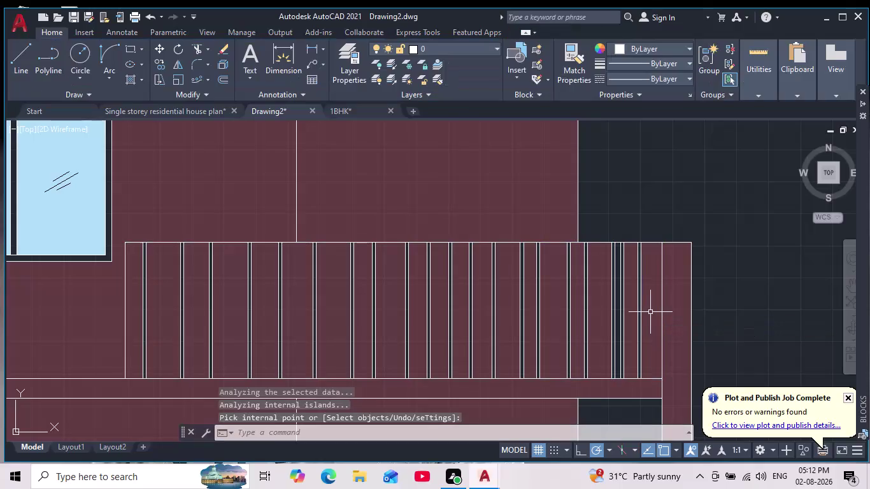
Start a new hatch with its colour set to ByLayer.
scroll(down, 3)
scroll(up, 3)
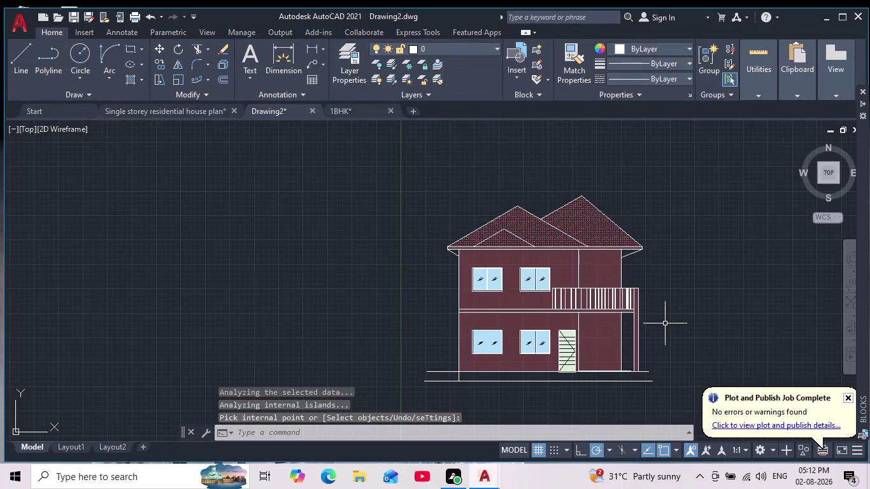
scroll(down, 3)
scroll(up, 3)
scroll(up, 3)
scroll(up, 3)
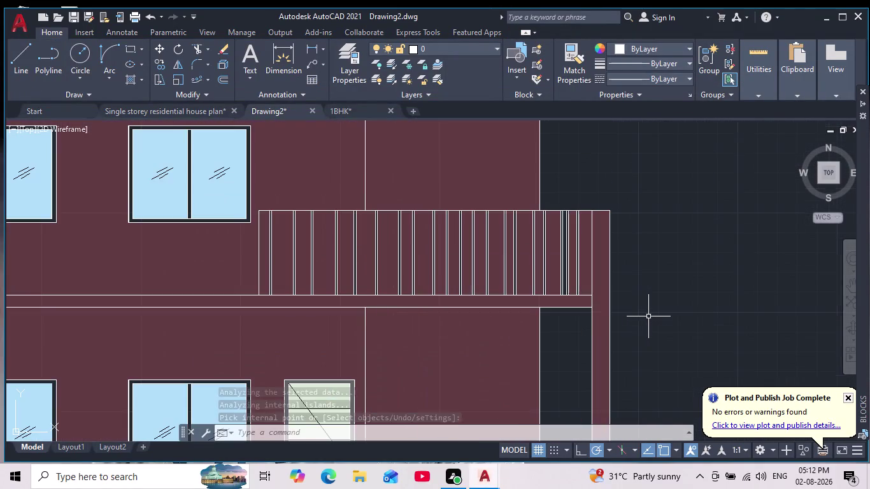
scroll(up, 3)
middle_drag(275, 254, 285, 288)
scroll(up, 3)
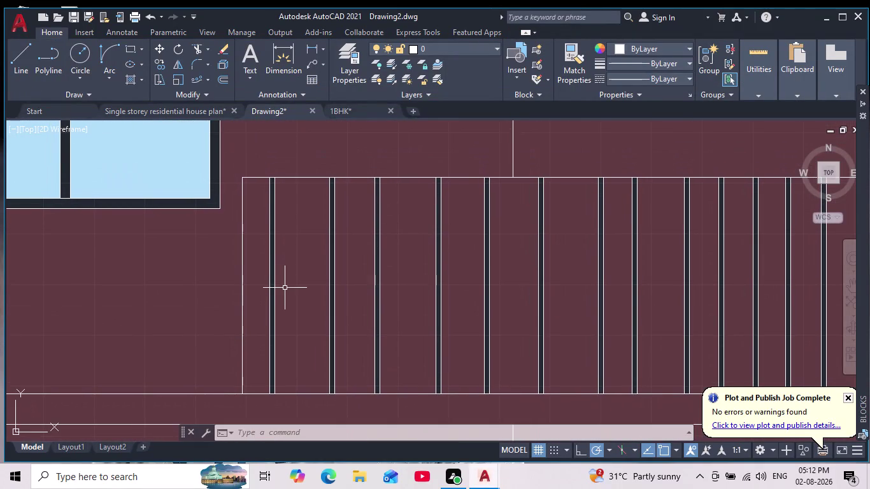
key(h)
key(Return)
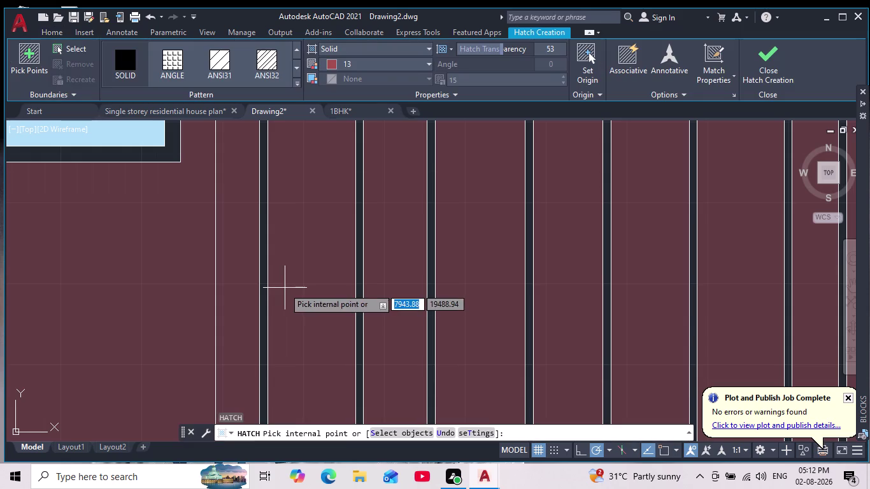
click(329, 62)
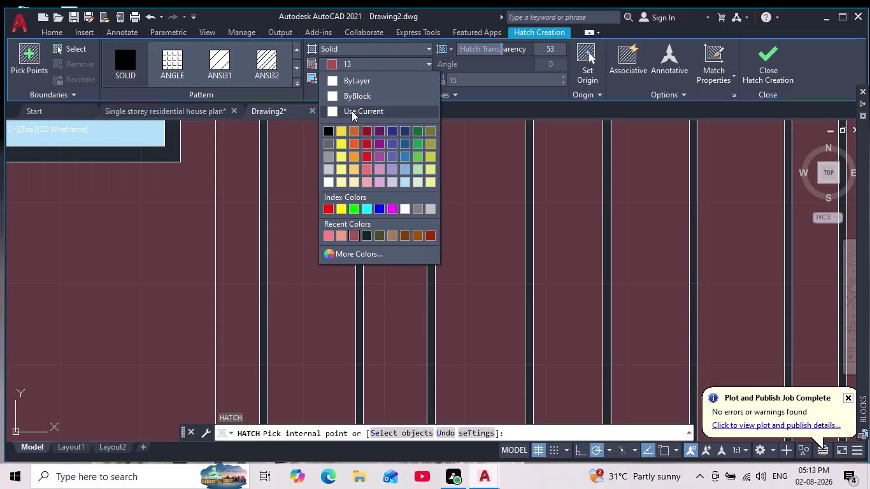
click(338, 82)
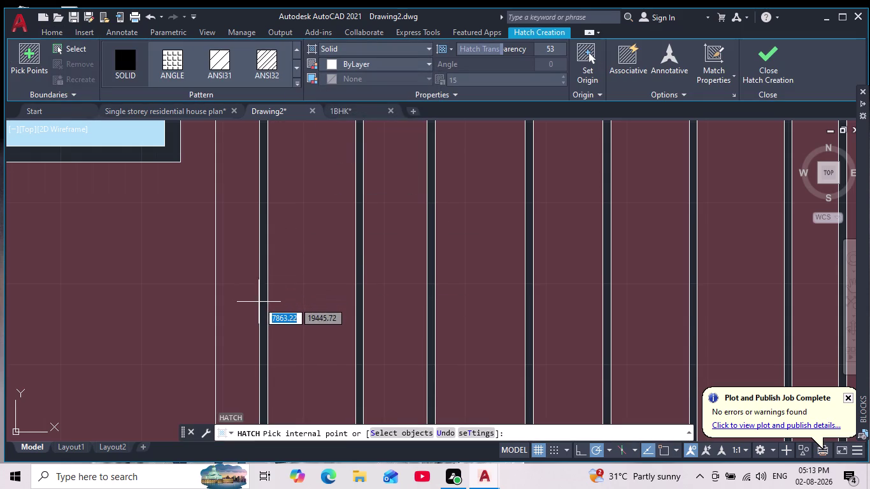
Pick the gaps along the left part of the balcony railing, undoing two wrong picks.
scroll(down, 3)
click(262, 303)
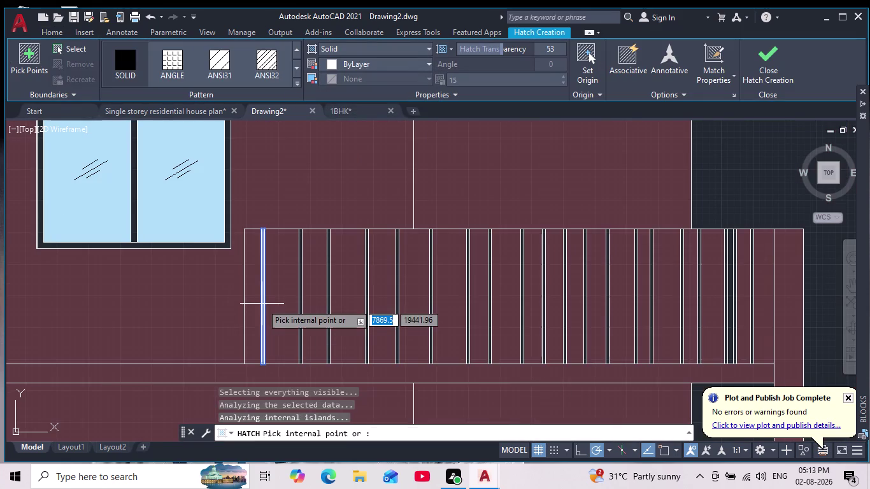
click(300, 307)
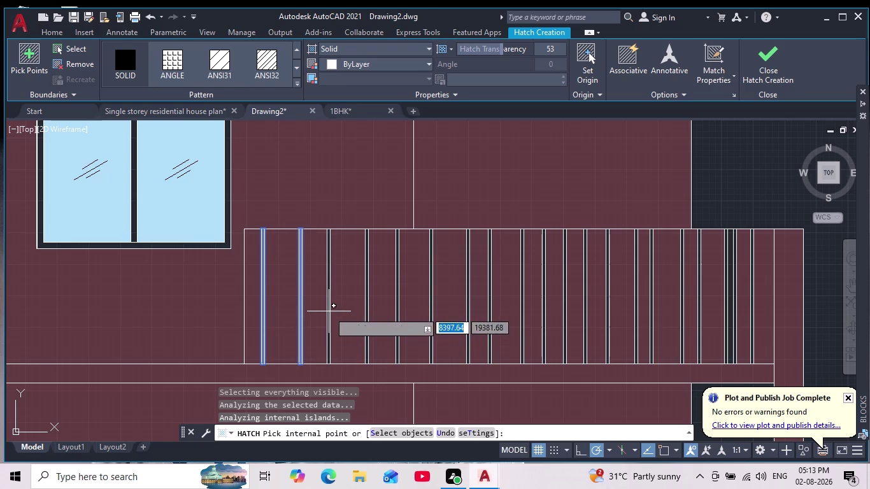
click(328, 311)
click(369, 309)
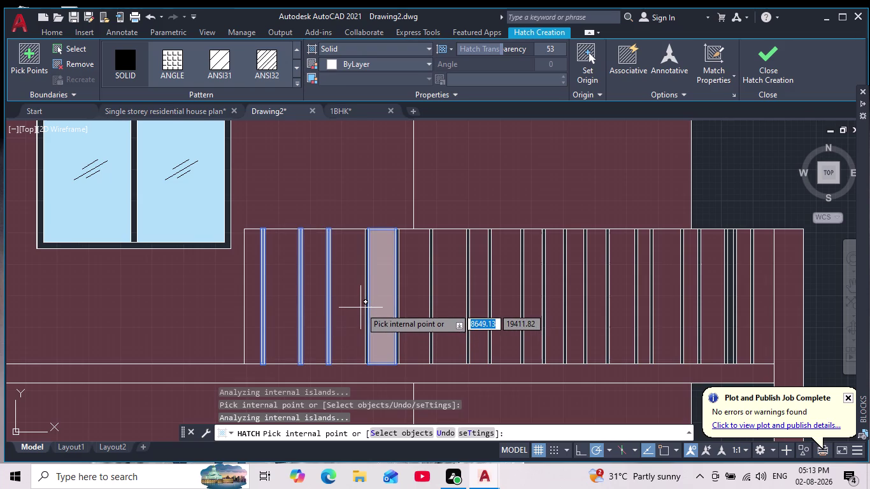
key(ctrl+z)
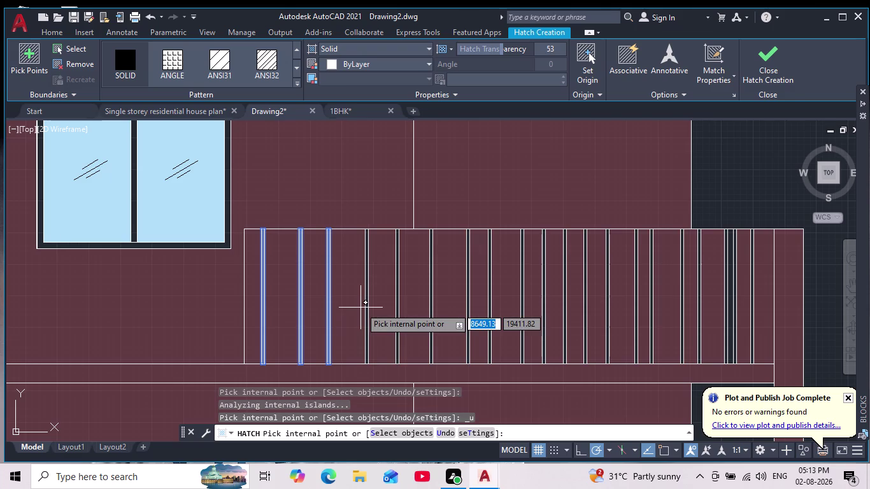
scroll(up, 3)
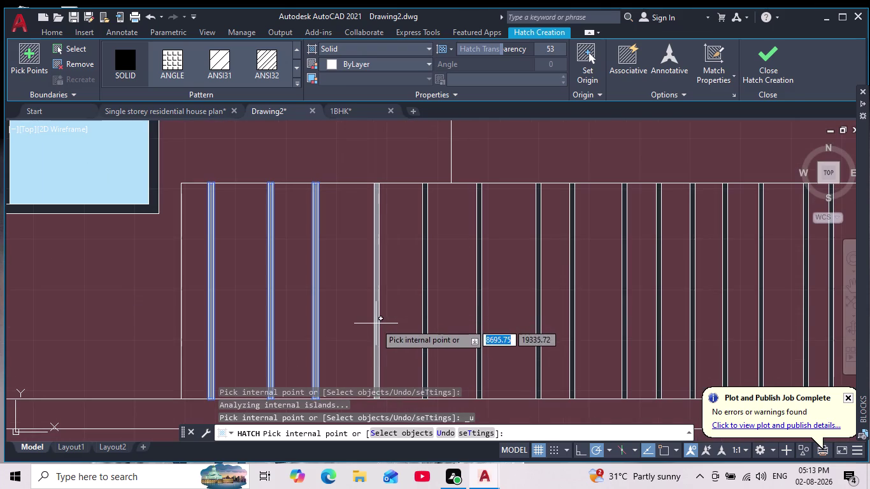
click(376, 323)
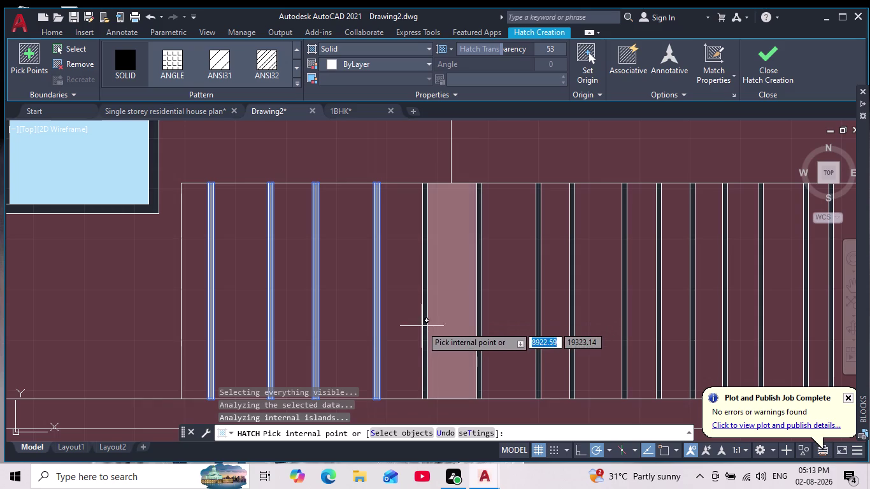
click(419, 326)
key(ctrl+z)
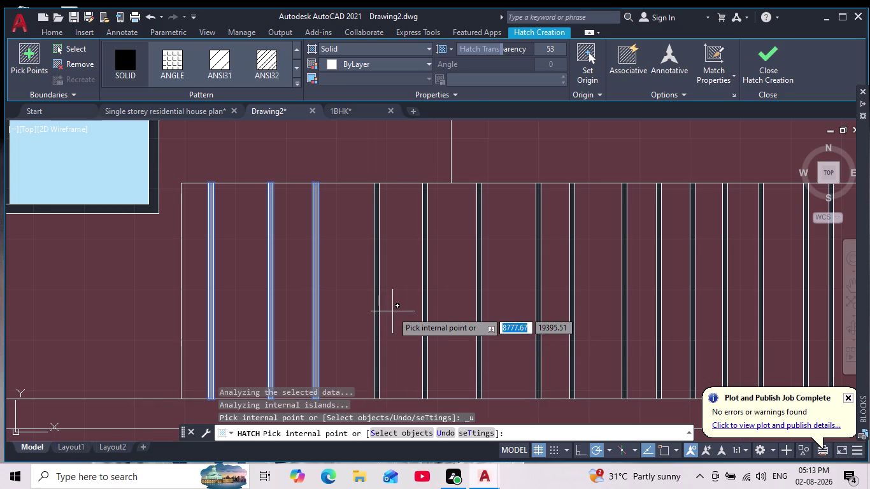
click(376, 311)
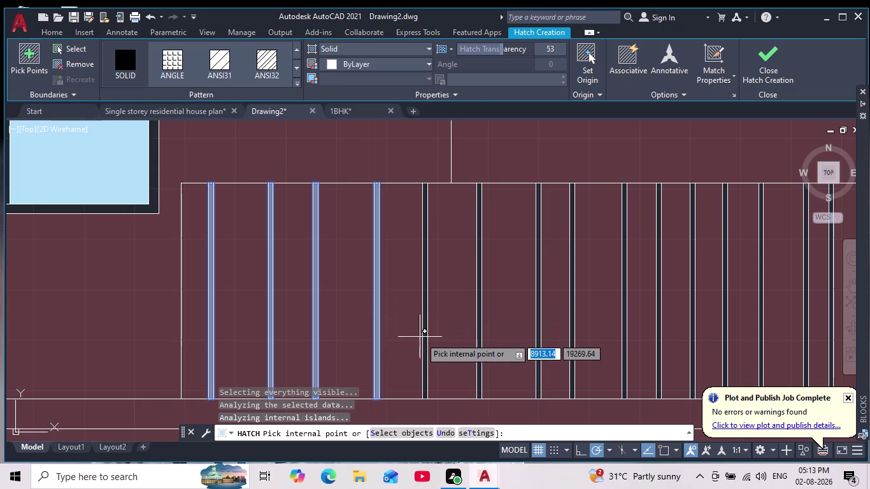
click(423, 337)
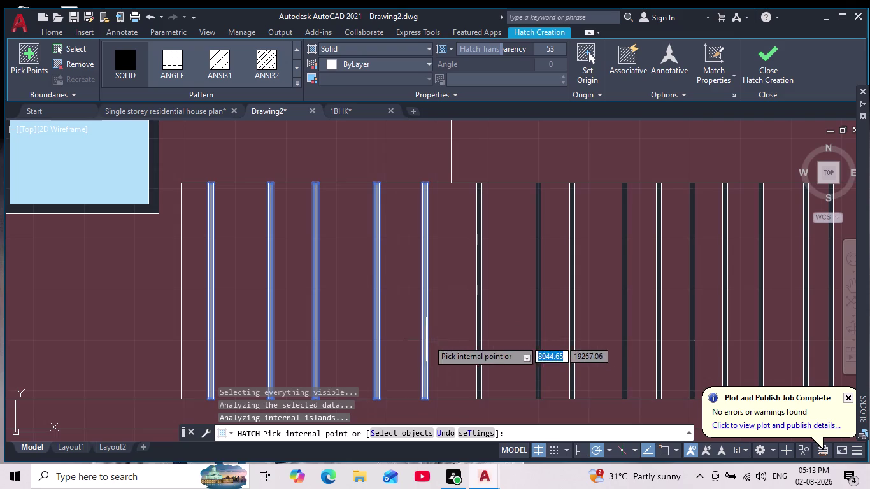
click(477, 320)
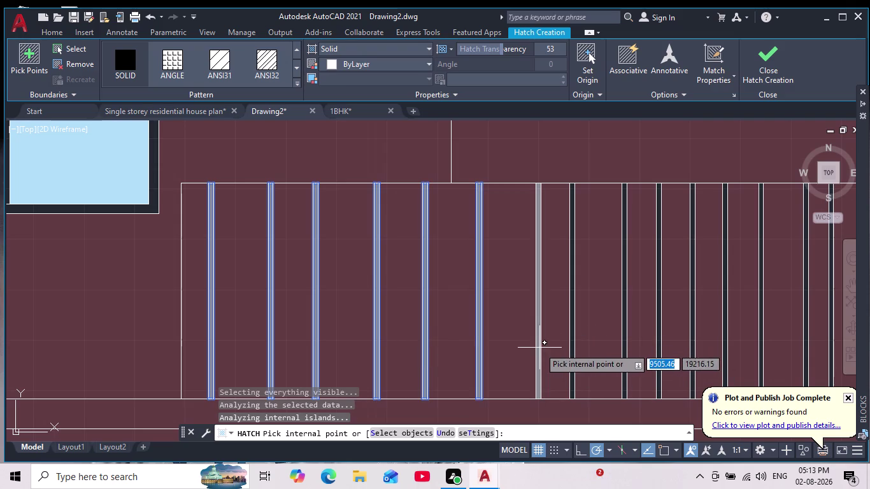
click(539, 347)
Pick four more gaps along the middle of the railing.
middle_drag(551, 353, 493, 289)
scroll(down, 3)
scroll(up, 3)
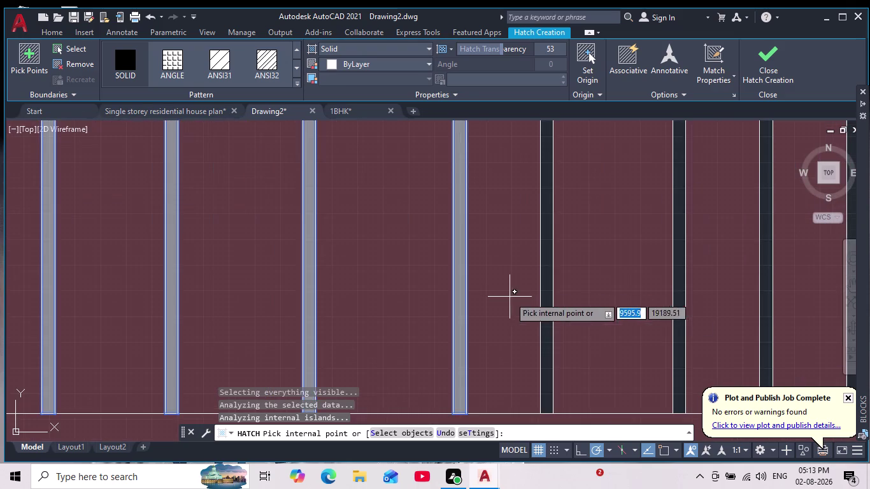
scroll(down, 3)
scroll(up, 3)
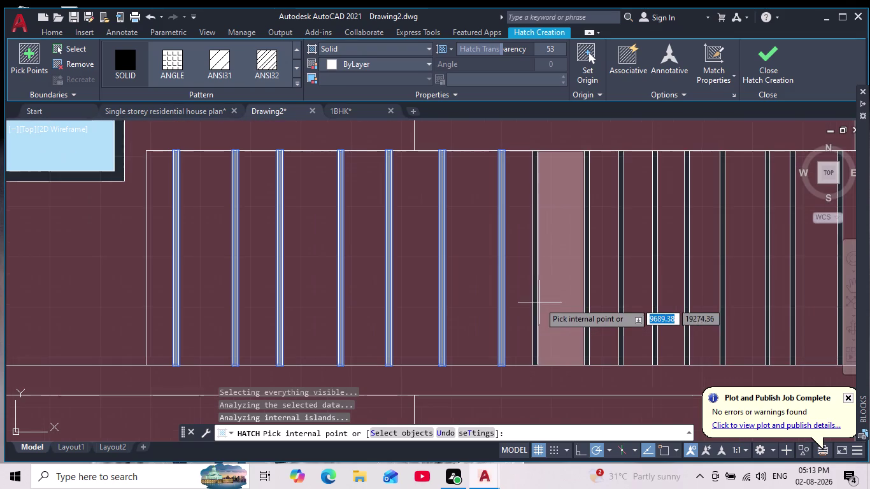
click(533, 294)
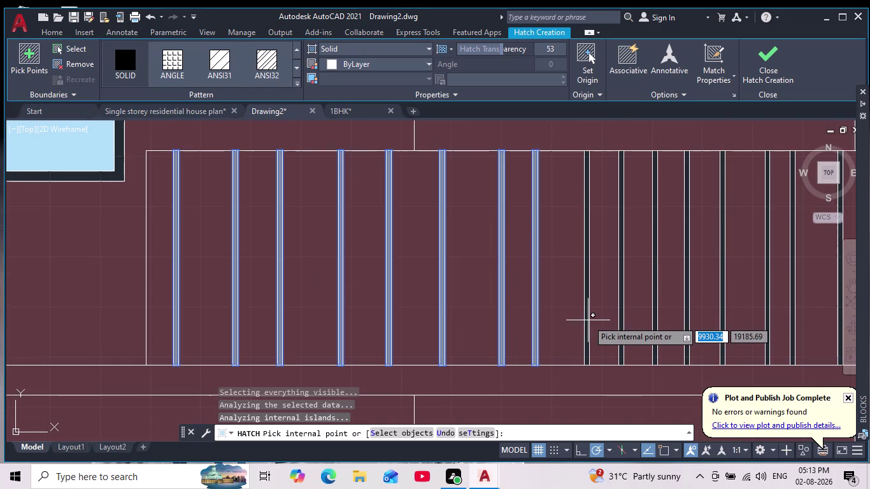
click(586, 315)
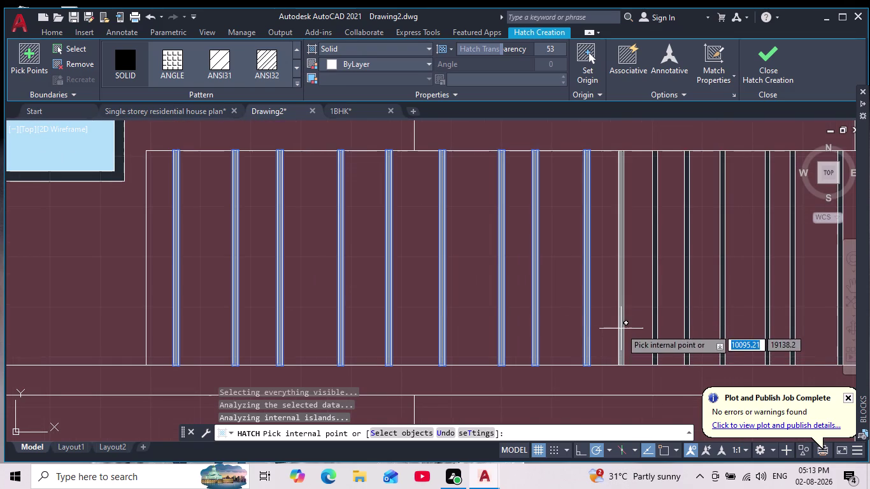
click(622, 323)
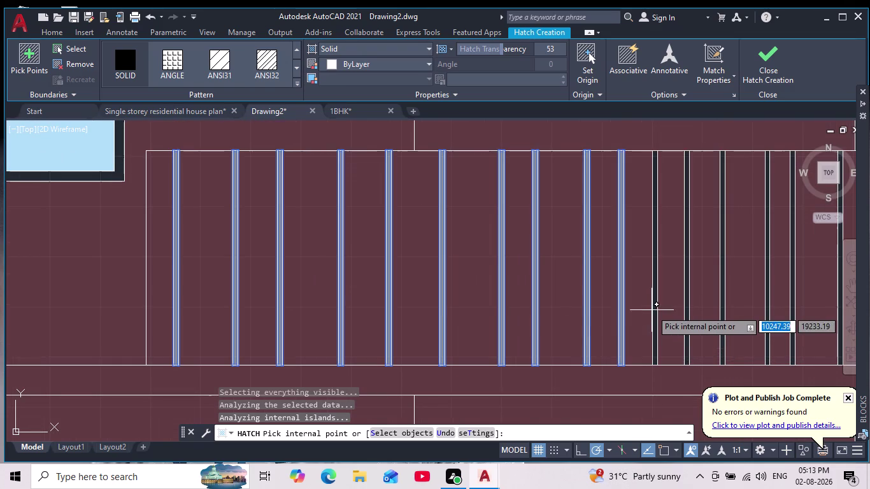
click(653, 312)
Pick the remaining gaps toward the railing's right end, hitting a line and causing a pick-point error.
middle_drag(653, 313, 625, 324)
scroll(down, 3)
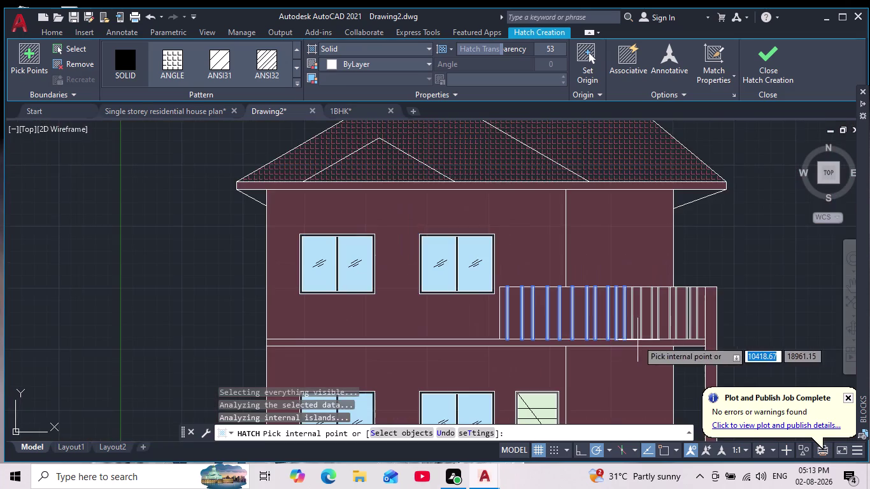
scroll(up, 3)
scroll(down, 3)
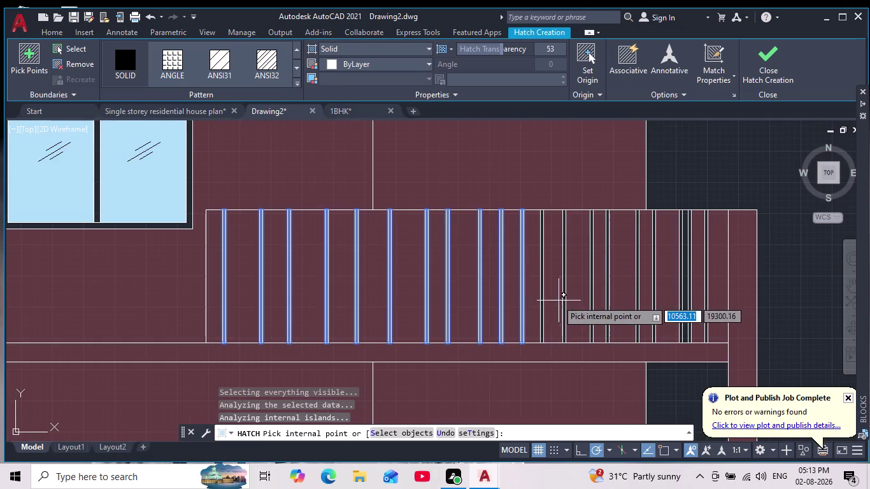
click(542, 302)
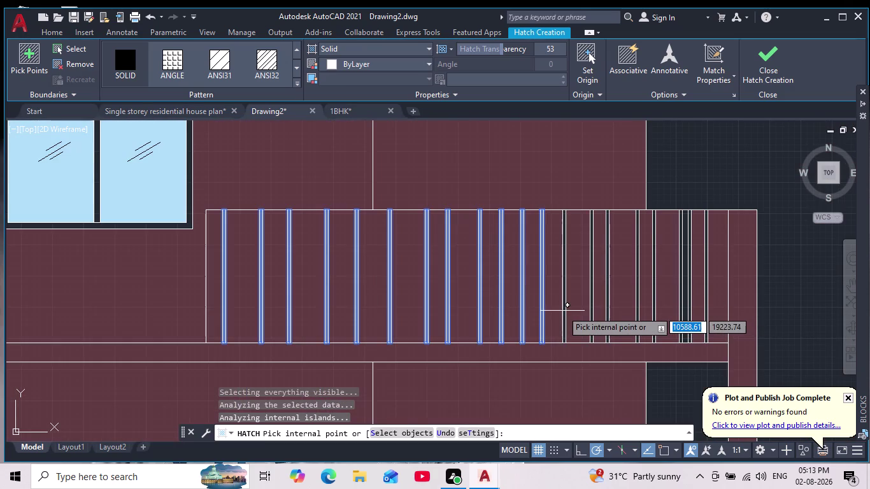
scroll(up, 3)
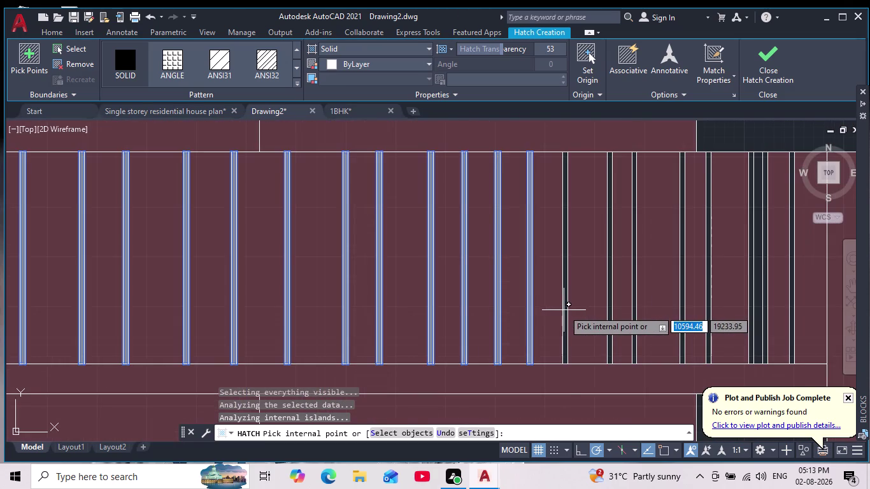
click(563, 310)
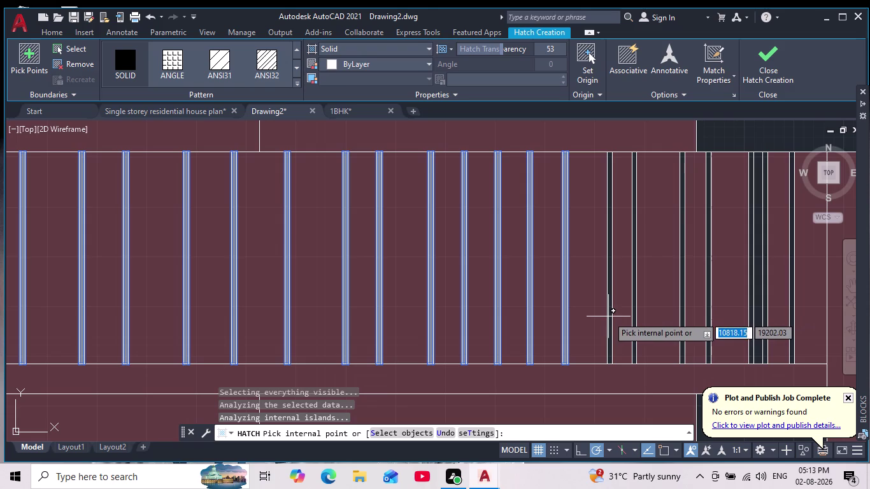
click(608, 316)
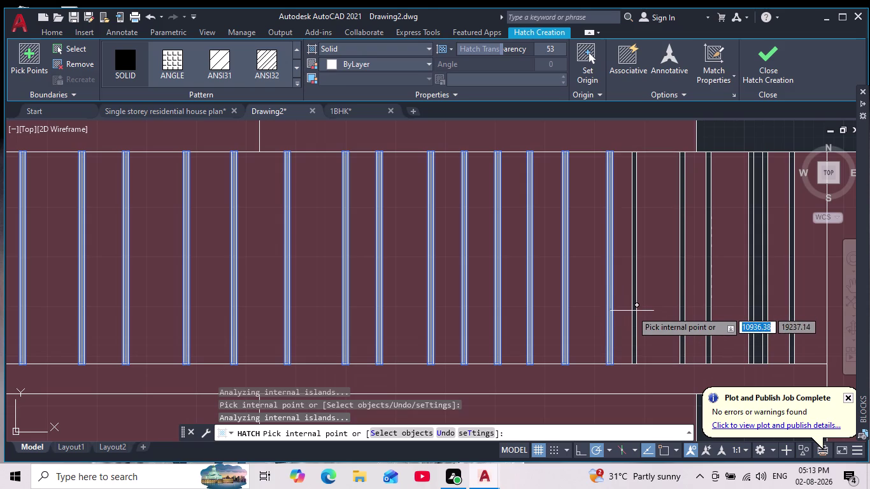
click(633, 316)
middle_drag(711, 321, 708, 319)
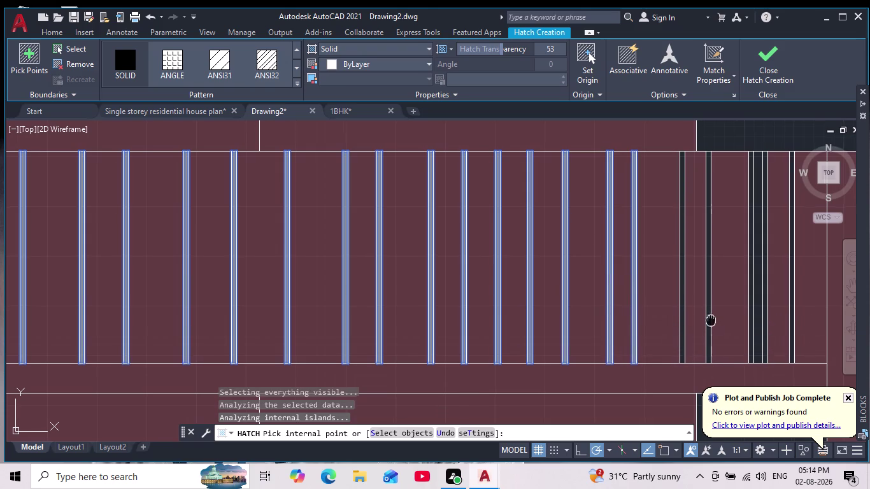
middle_drag(708, 320, 615, 329)
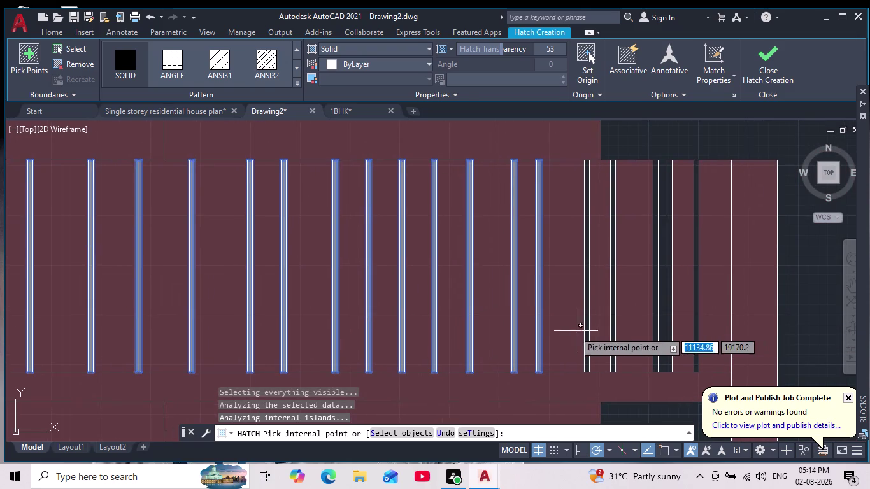
click(583, 319)
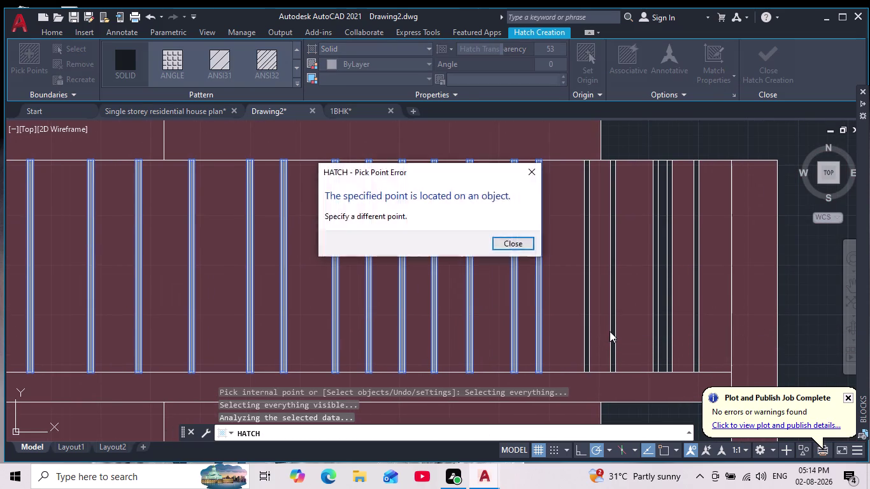
click(529, 172)
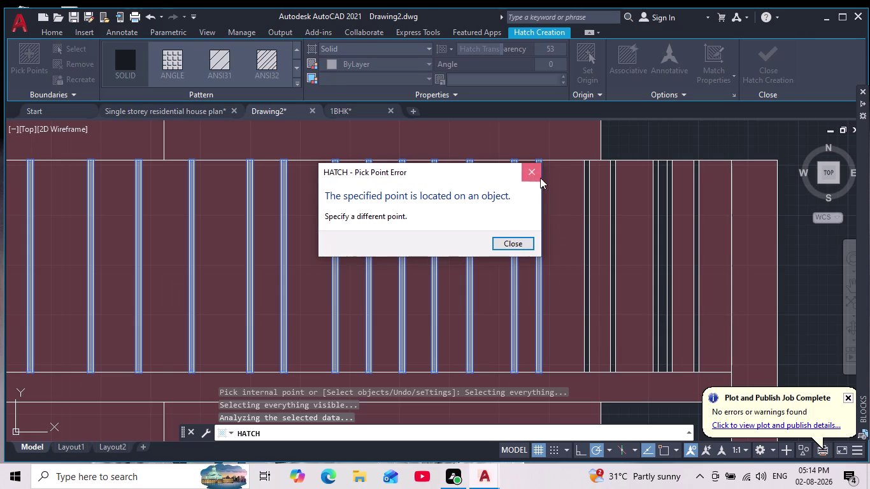
click(585, 321)
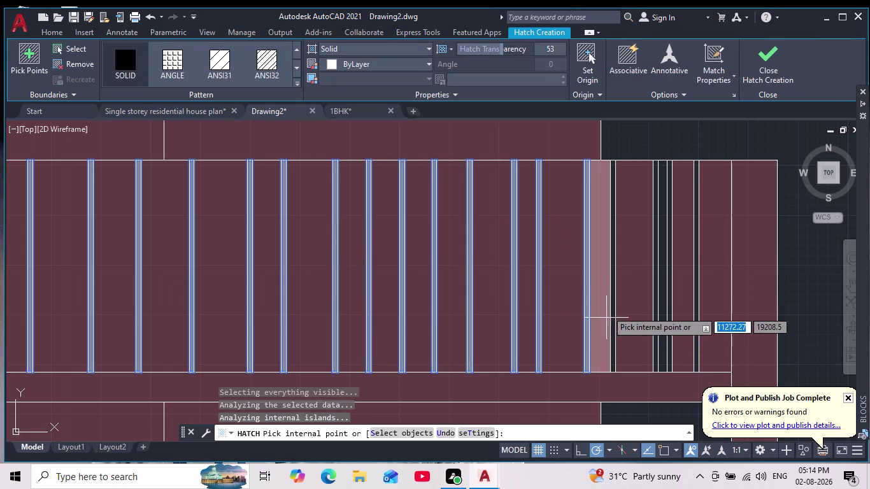
click(615, 264)
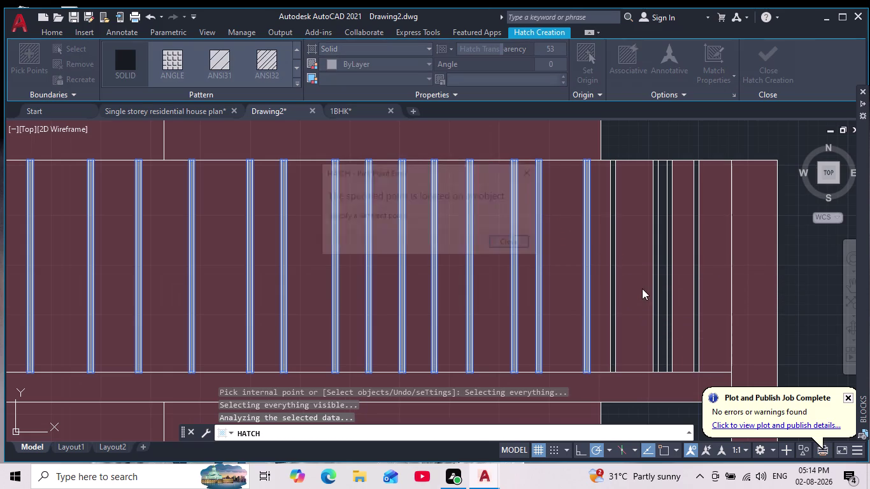
click(537, 175)
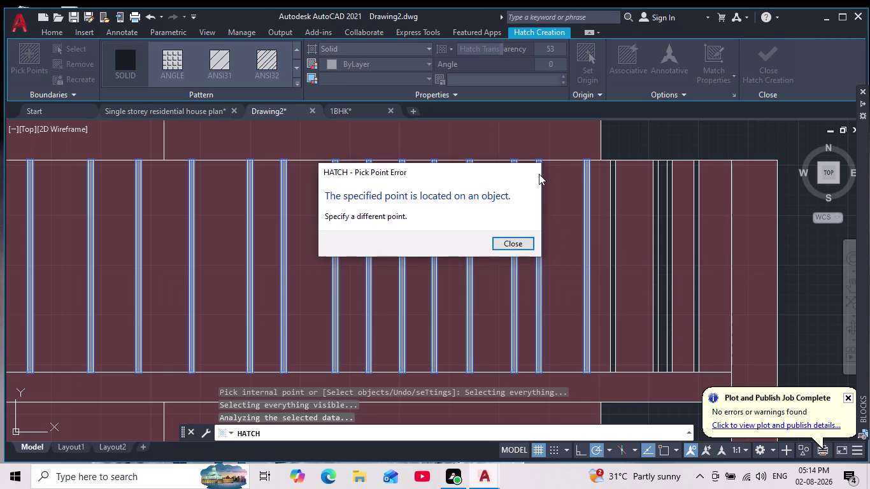
key(Return)
scroll(down, 3)
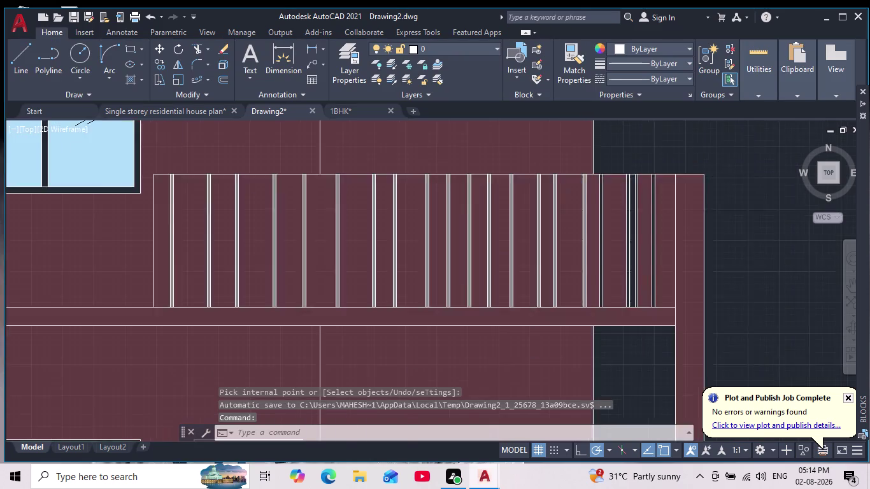
scroll(down, 3)
middle_drag(672, 233, 645, 315)
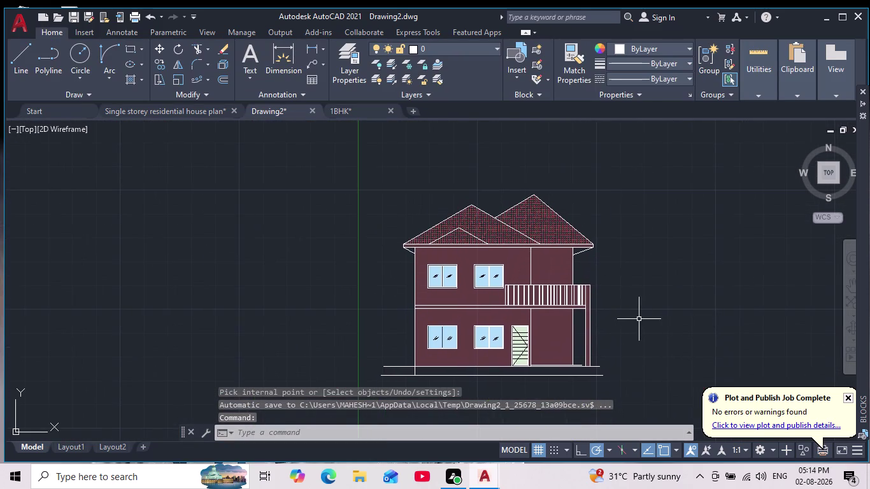
scroll(up, 3)
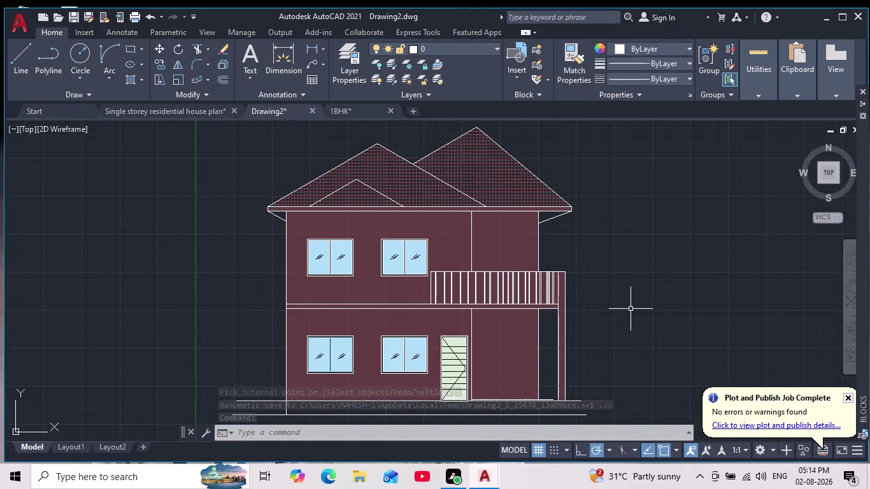
key(h)
Pick the narrow strips beside the railing, dismiss the pick-point error, and apply the fill.
key(Return)
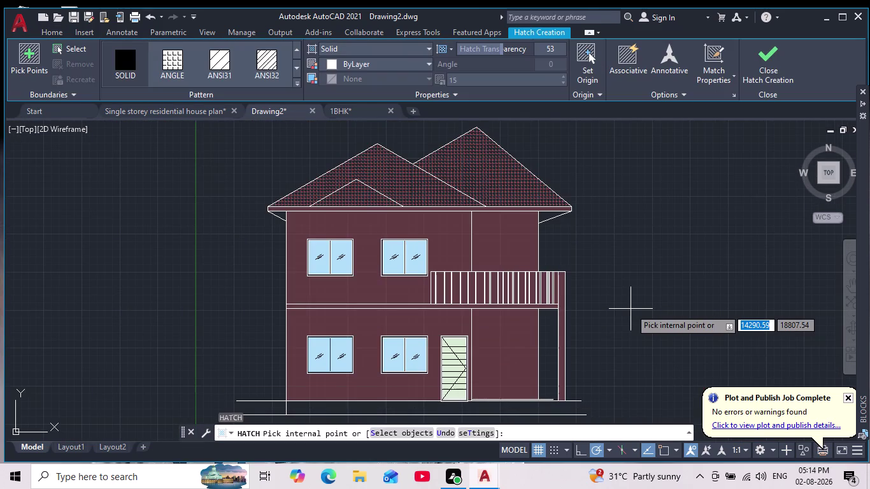
scroll(up, 3)
middle_drag(470, 275, 581, 265)
scroll(up, 3)
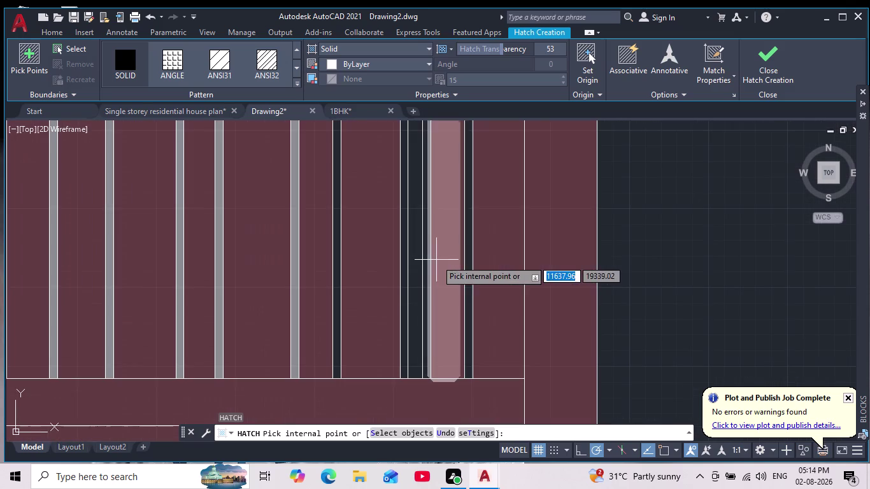
scroll(down, 3)
click(343, 270)
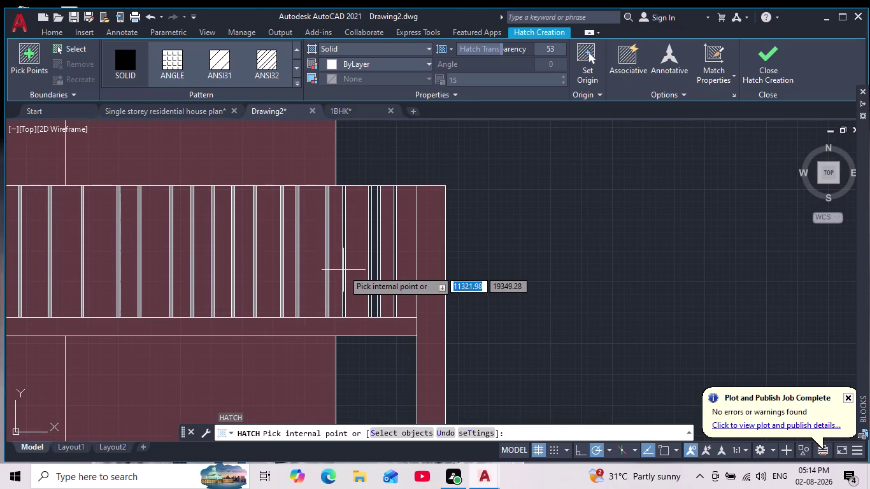
click(369, 262)
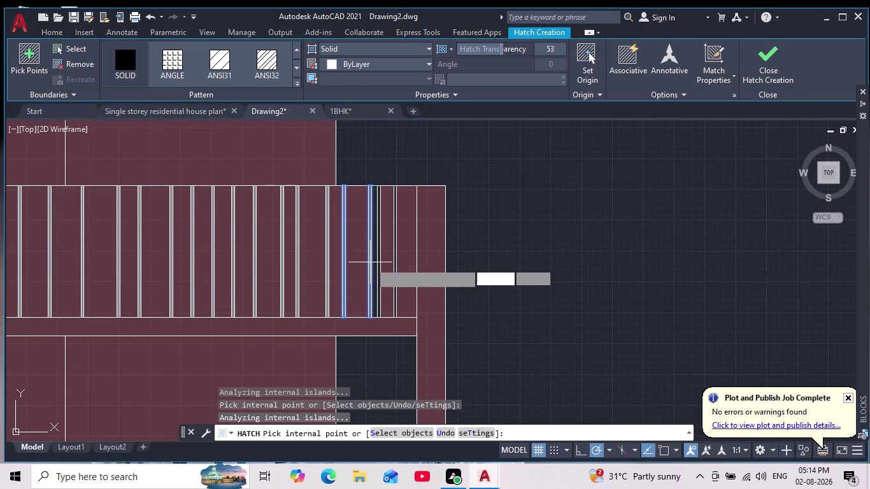
scroll(up, 3)
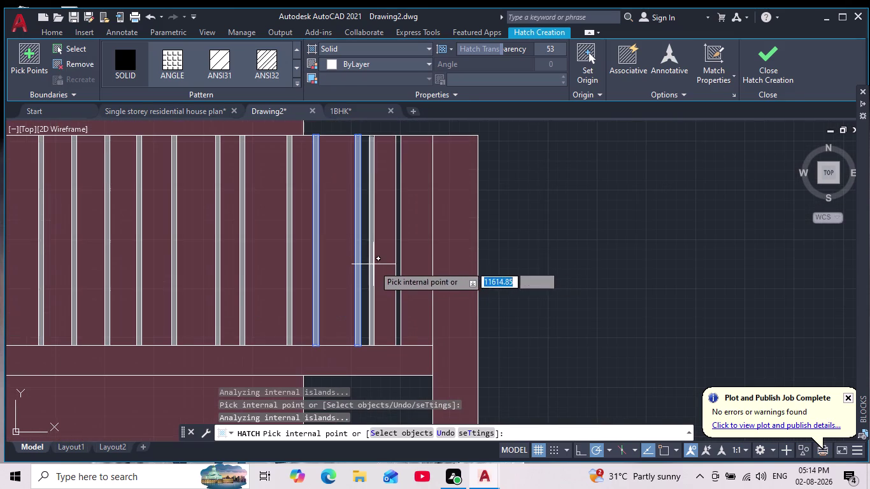
click(374, 265)
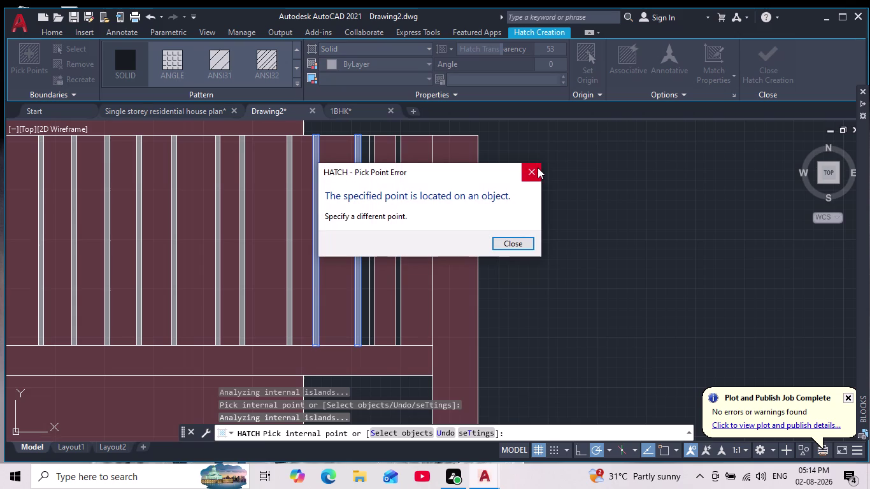
click(536, 167)
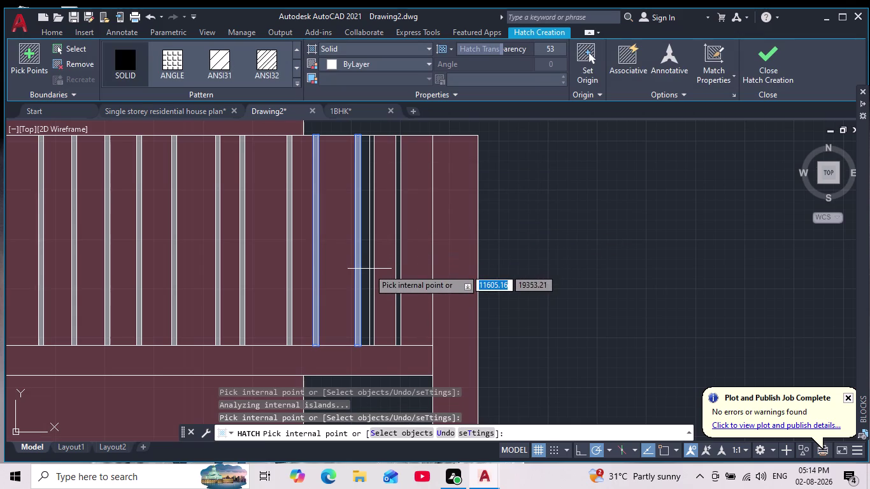
click(371, 280)
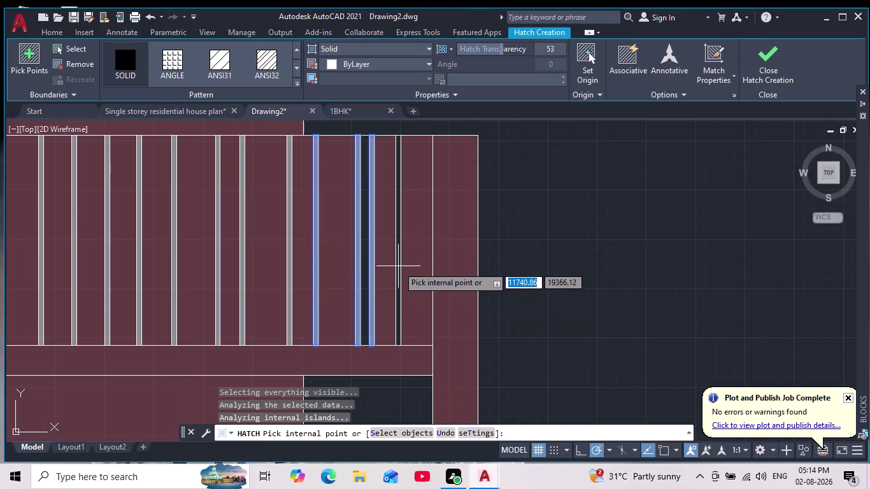
click(398, 266)
key(Return)
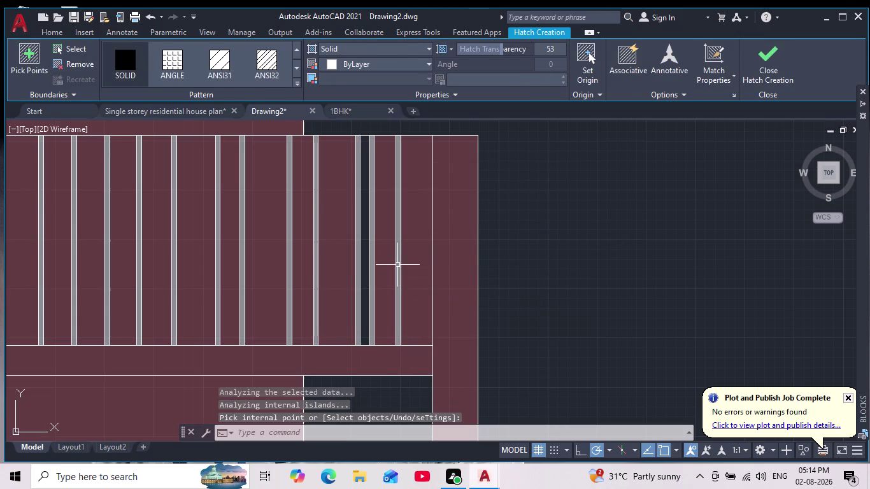
Hatch another strip with maroon colour 13 from Recent Colors, then view the whole elevation.
key(h)
key(Return)
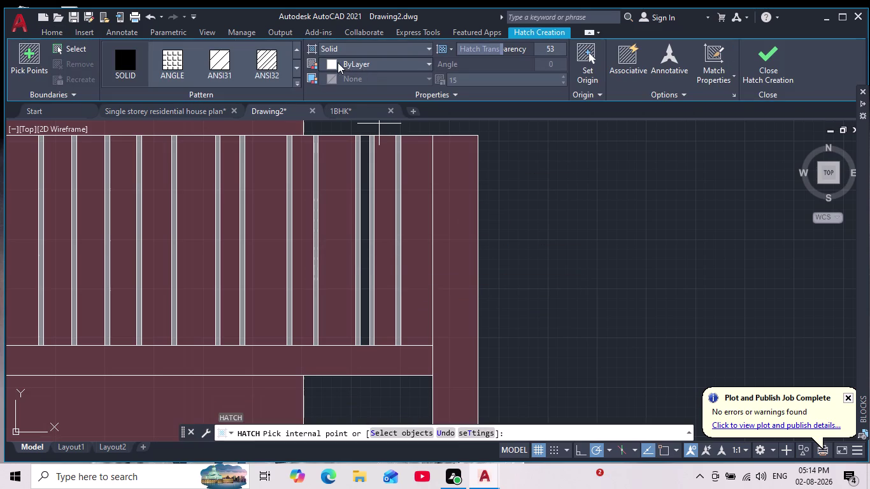
click(331, 63)
click(354, 234)
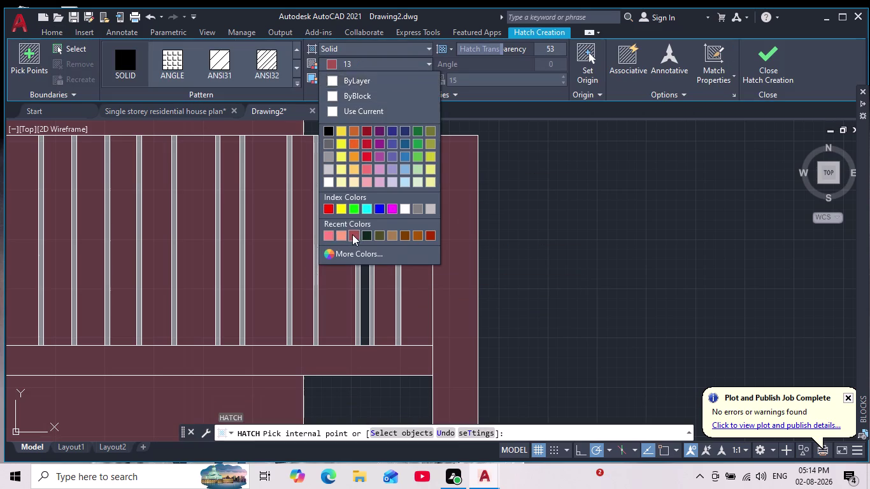
click(360, 304)
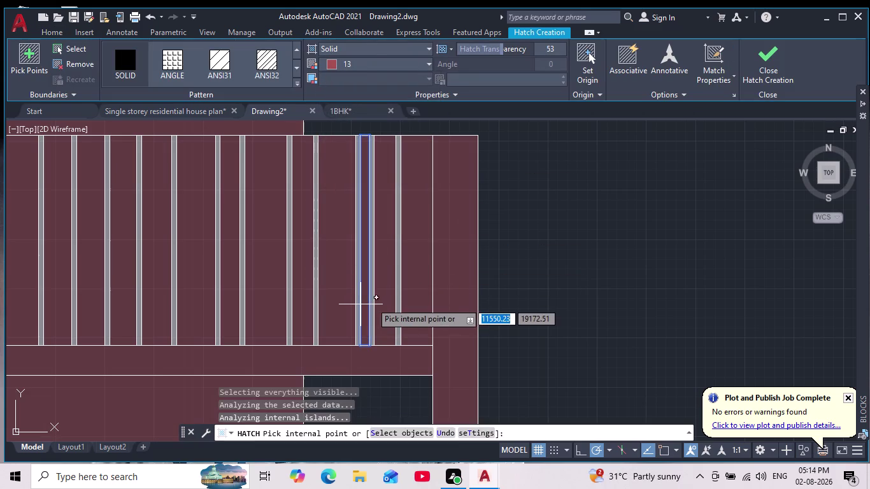
key(Return)
scroll(down, 3)
middle_drag(422, 307, 448, 287)
scroll(down, 3)
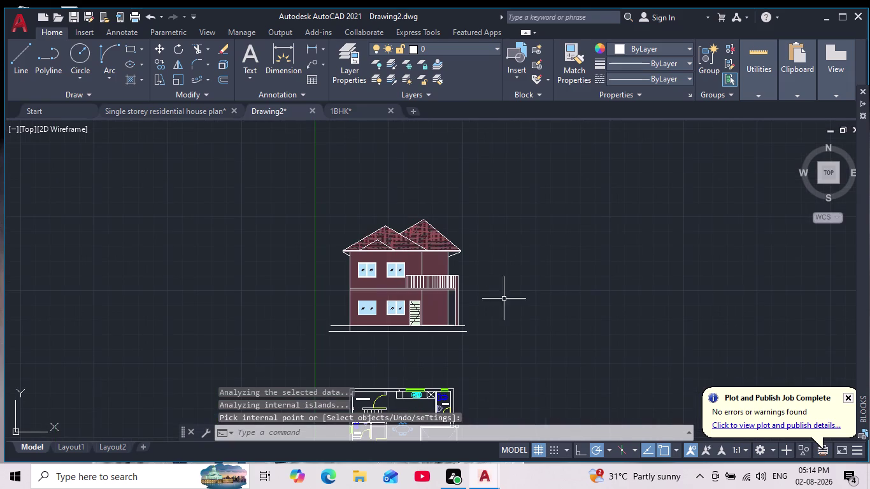
scroll(up, 3)
scroll(down, 3)
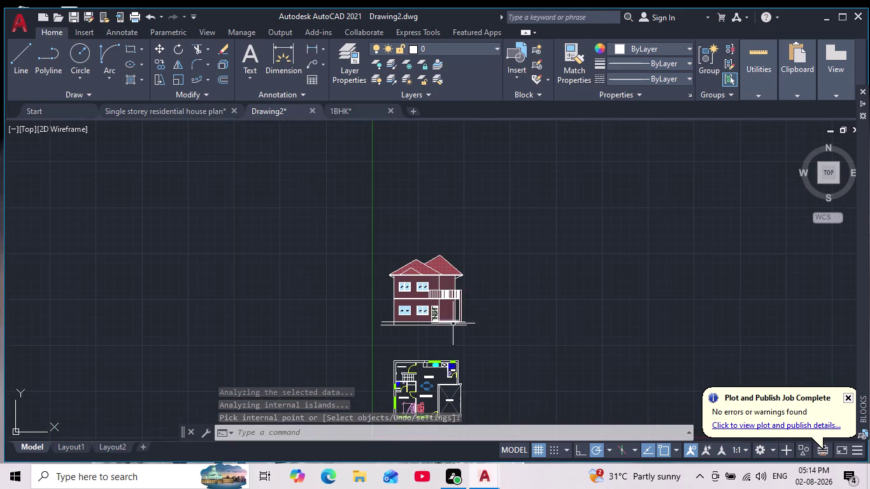
scroll(up, 3)
middle_drag(409, 316, 415, 343)
scroll(down, 3)
scroll(up, 3)
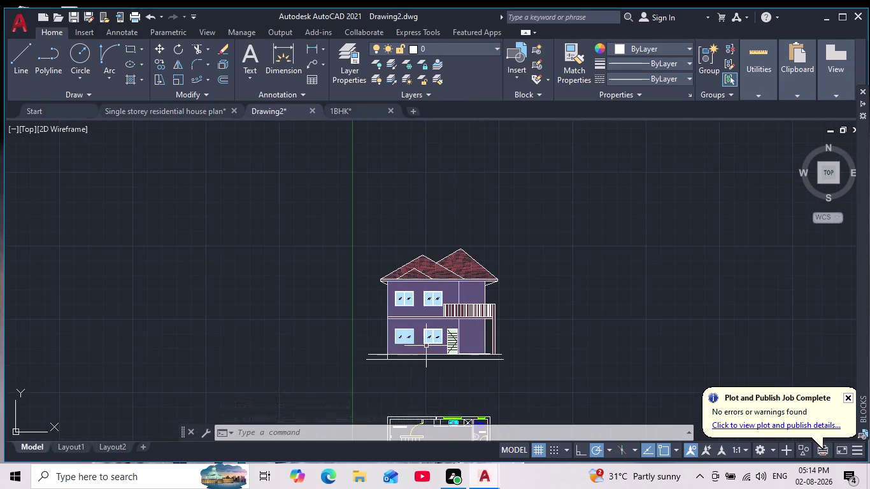
scroll(up, 3)
scroll(up, 3)
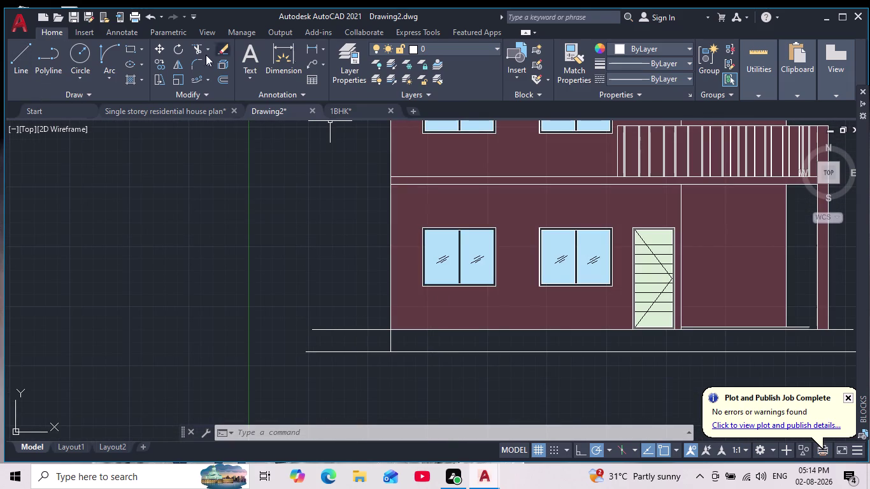
Fence-trim the ground line ends sticking out left of the house wall.
click(194, 45)
drag(348, 307, 357, 323)
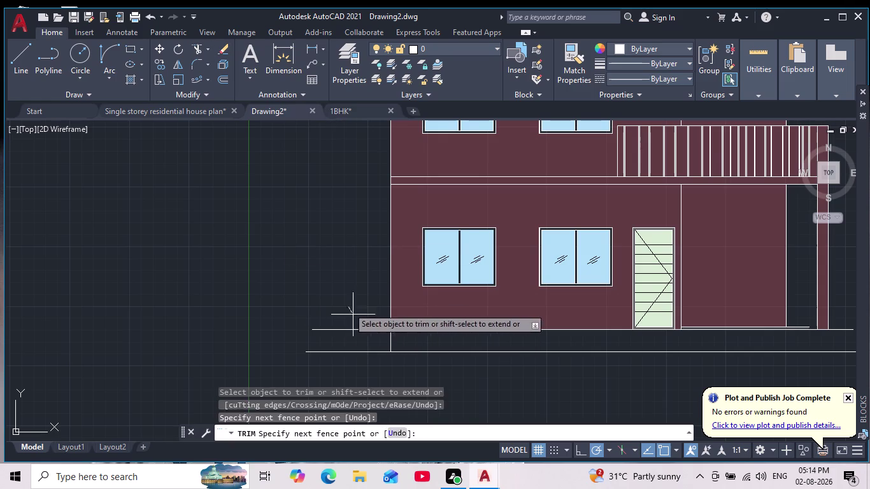
drag(356, 324, 367, 372)
scroll(down, 3)
scroll(down, 3)
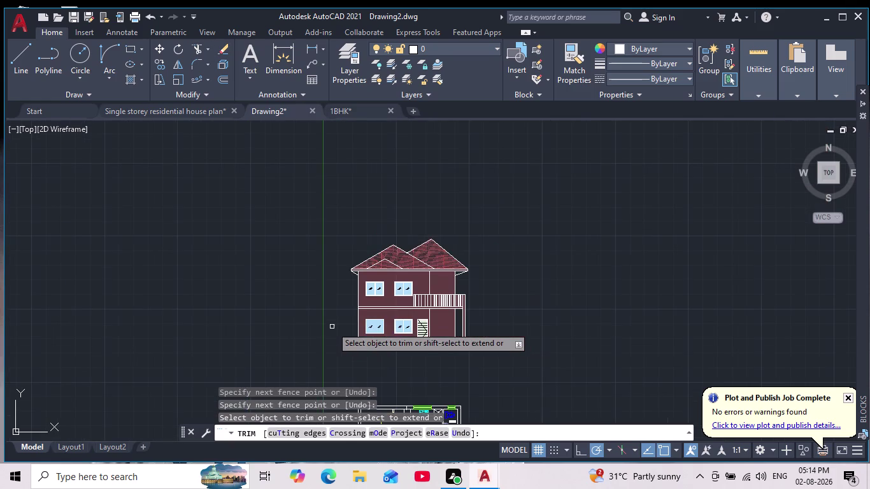
scroll(up, 3)
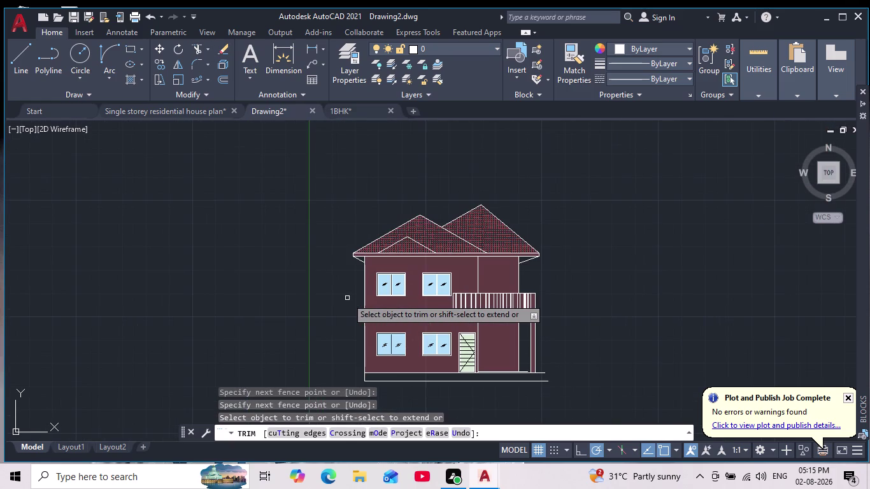
key(Escape)
key(Escape)
key(Escape)
scroll(down, 3)
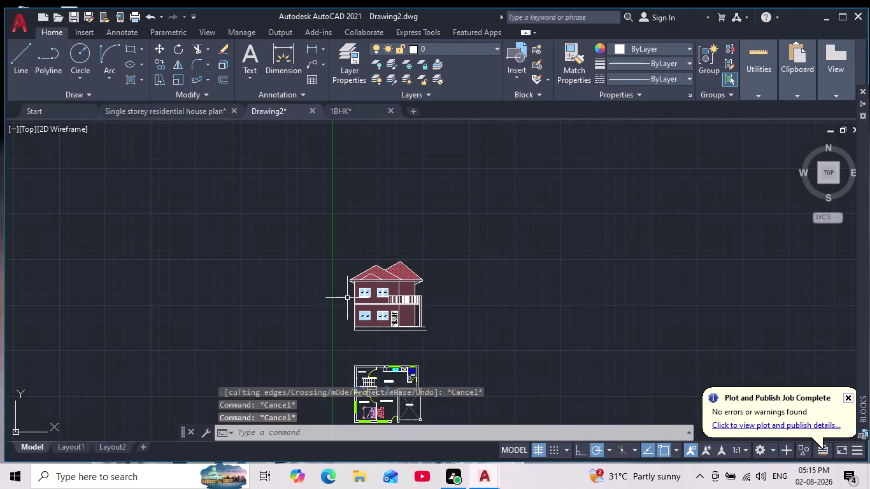
scroll(up, 3)
scroll(up, 3)
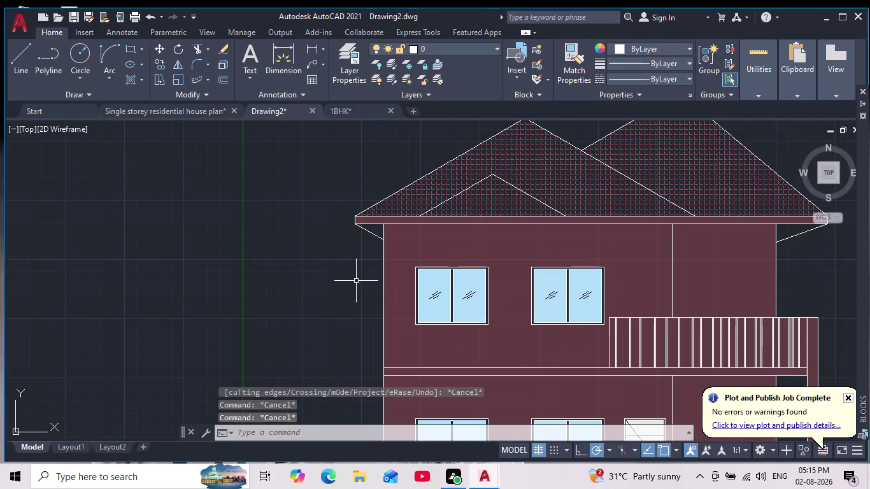
scroll(down, 3)
middle_drag(350, 299, 356, 249)
scroll(down, 3)
middle_drag(402, 346, 418, 291)
scroll(up, 3)
middle_drag(427, 304, 429, 361)
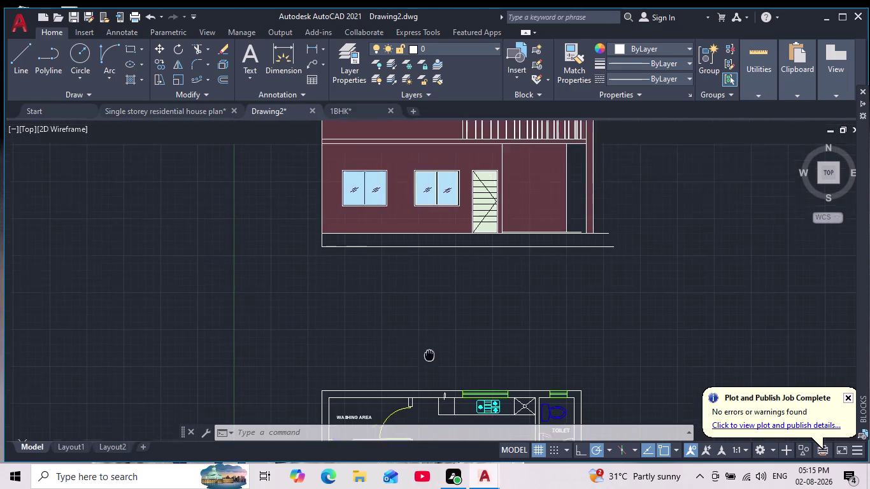
scroll(down, 3)
middle_drag(429, 361, 429, 376)
scroll(up, 3)
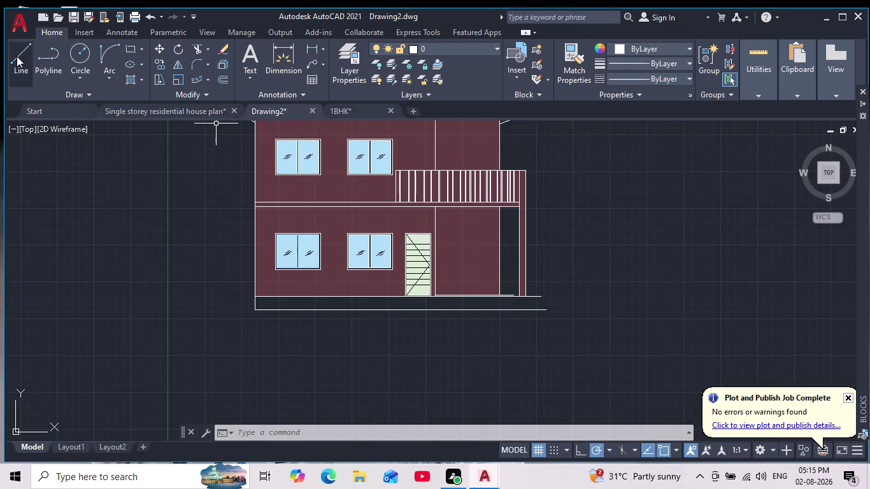
Draw a vertical line from the lower right wall corner down to the plinth's bottom edge.
click(16, 56)
scroll(up, 3)
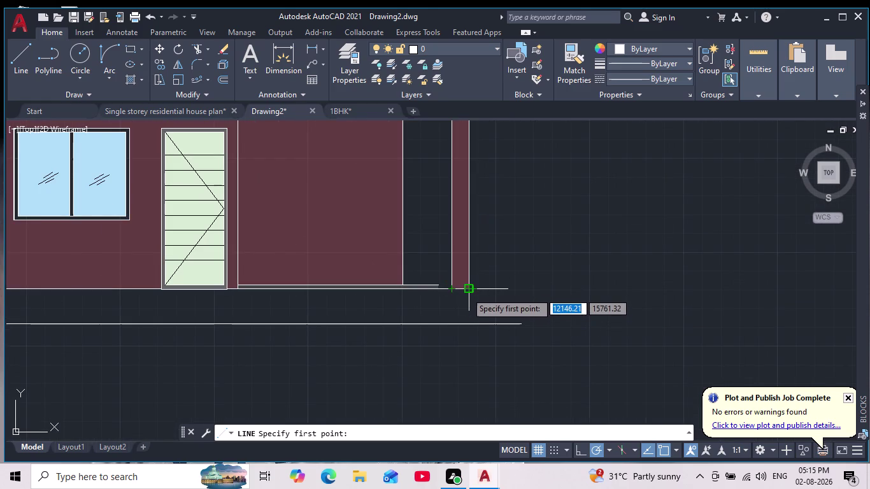
click(467, 291)
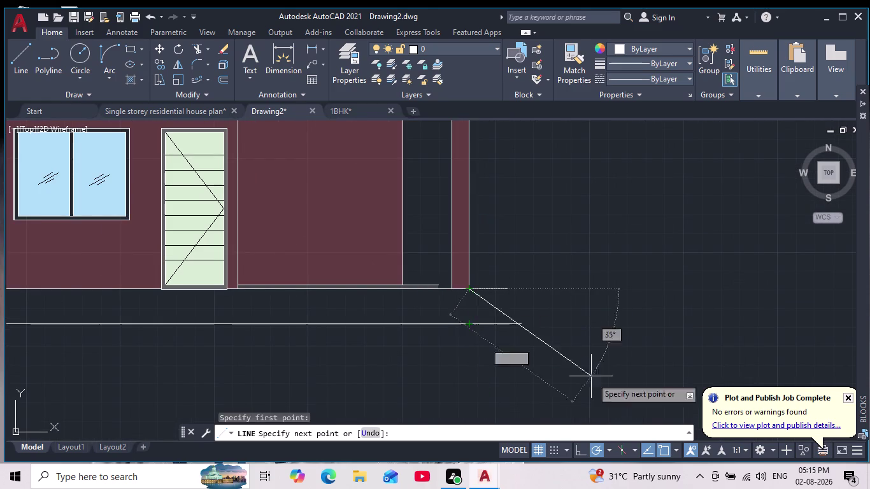
click(578, 447)
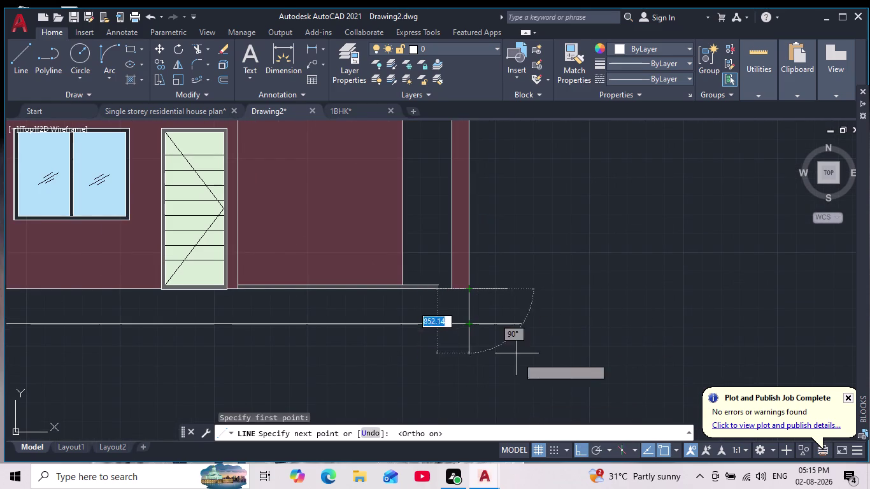
click(466, 328)
key(Escape)
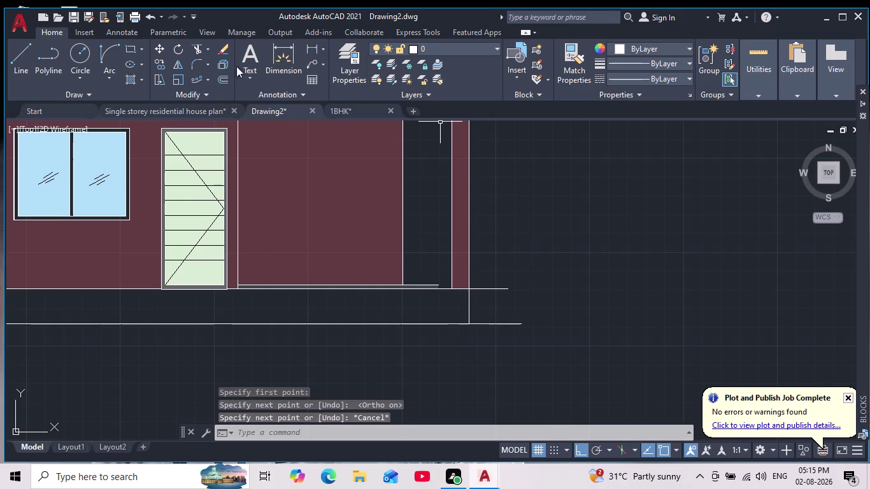
Trim the overhanging line ends at the lower right corner.
click(192, 47)
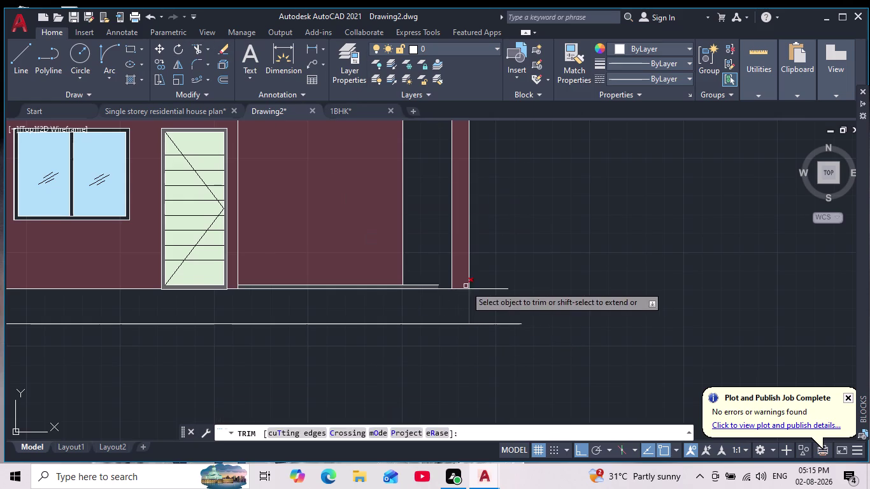
drag(493, 280, 517, 353)
scroll(down, 3)
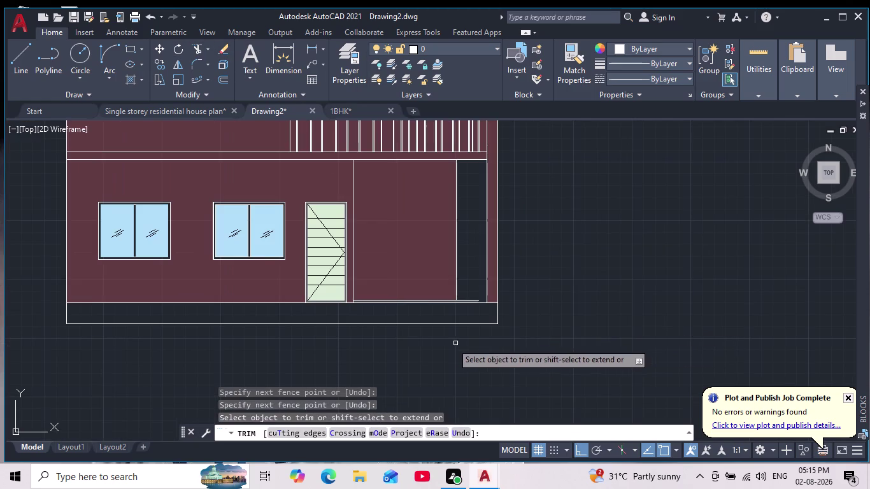
key(Escape)
key(Escape)
scroll(up, 3)
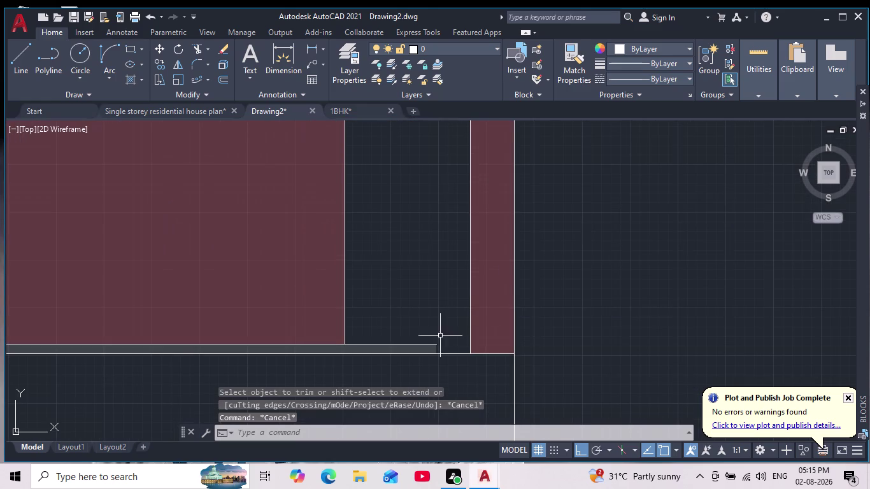
Erase the stray line along the bottom beneath the walls.
click(419, 345)
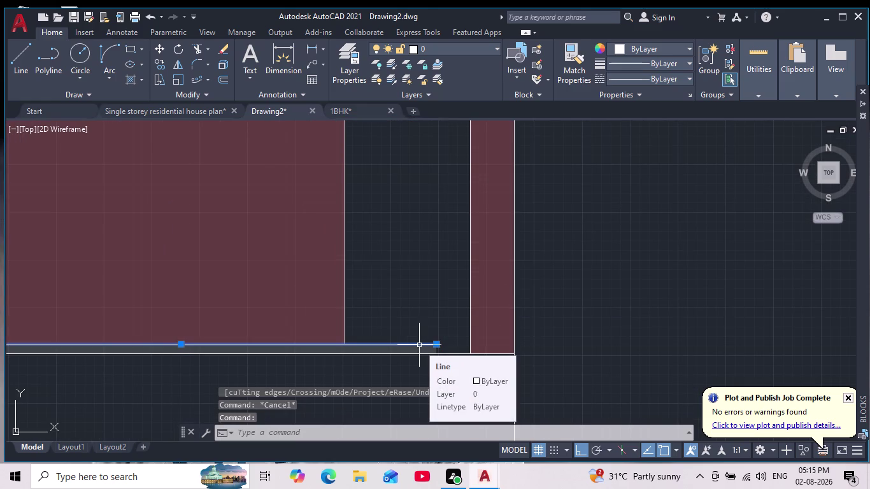
key(Escape)
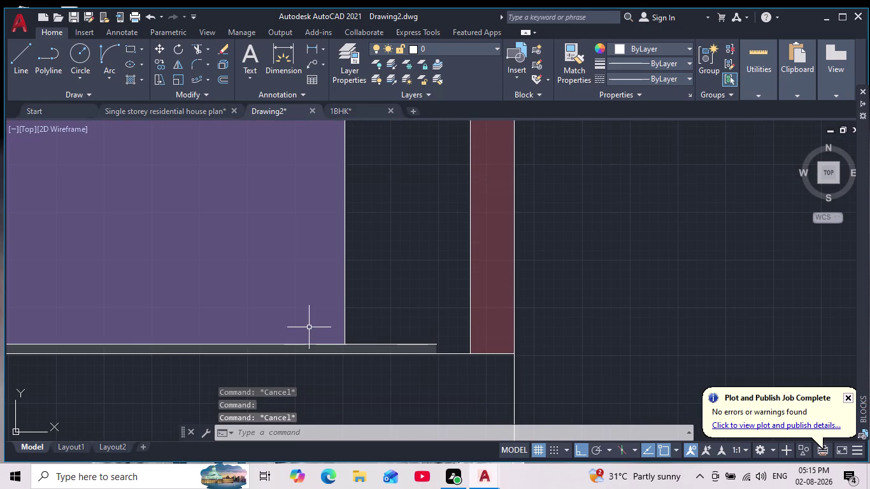
click(380, 348)
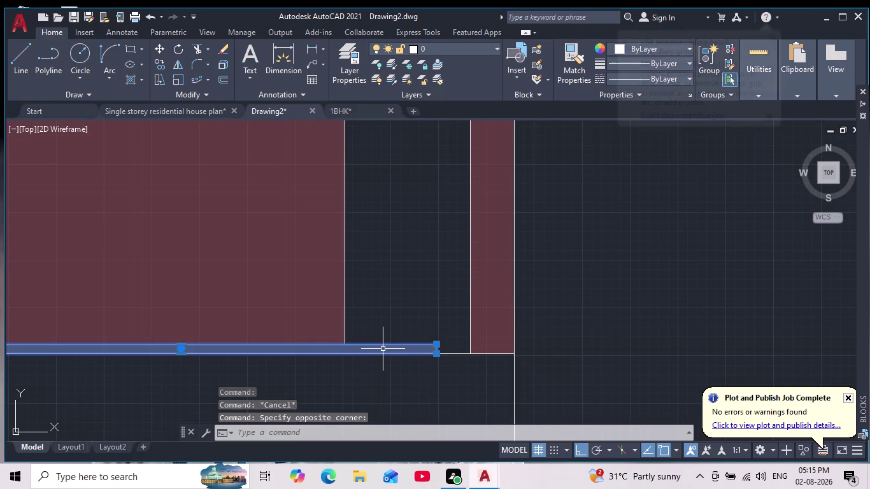
key(Delete)
scroll(down, 3)
key(Escape)
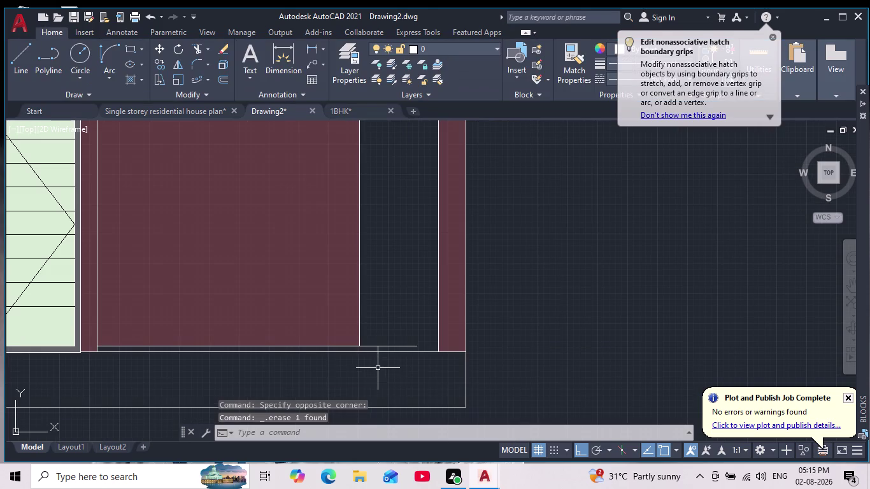
key(Escape)
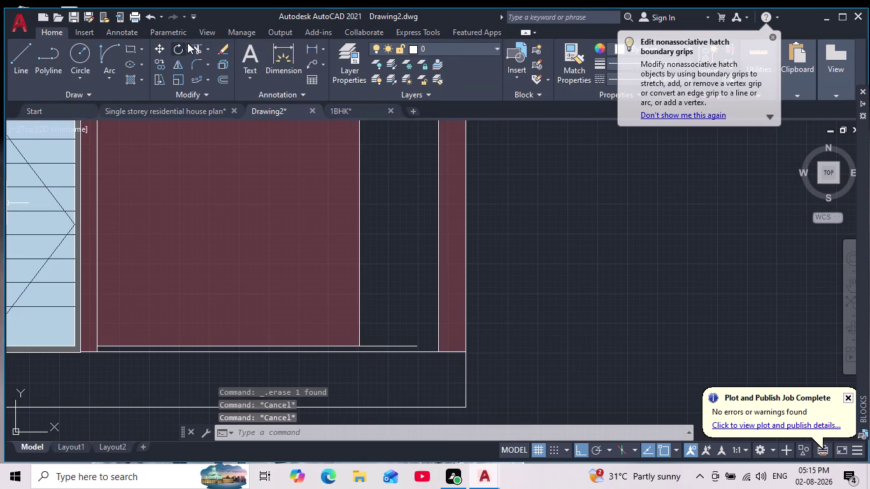
Trim another overhanging line end near the bottom.
click(195, 49)
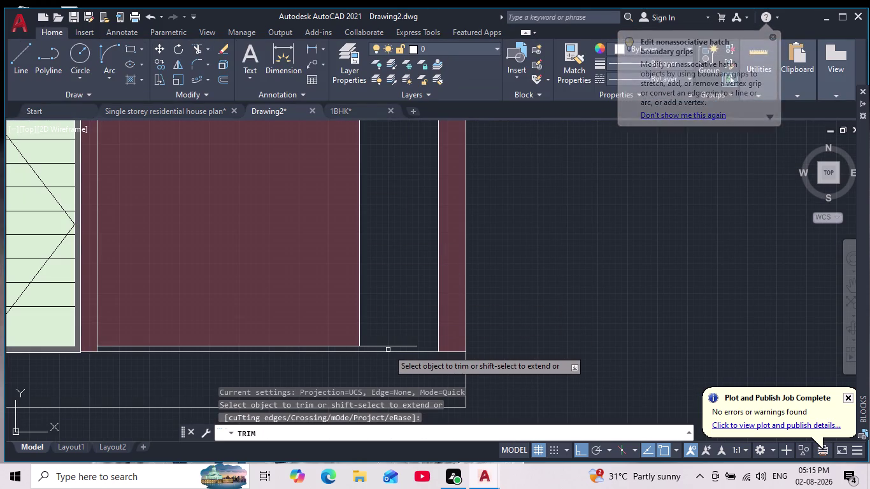
click(381, 345)
scroll(down, 3)
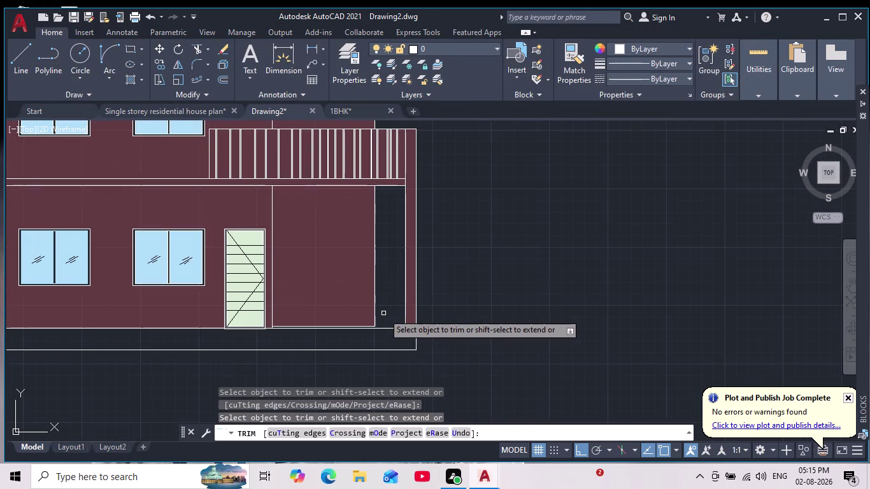
key(Escape)
key(Escape)
key(Escape)
key(Escape)
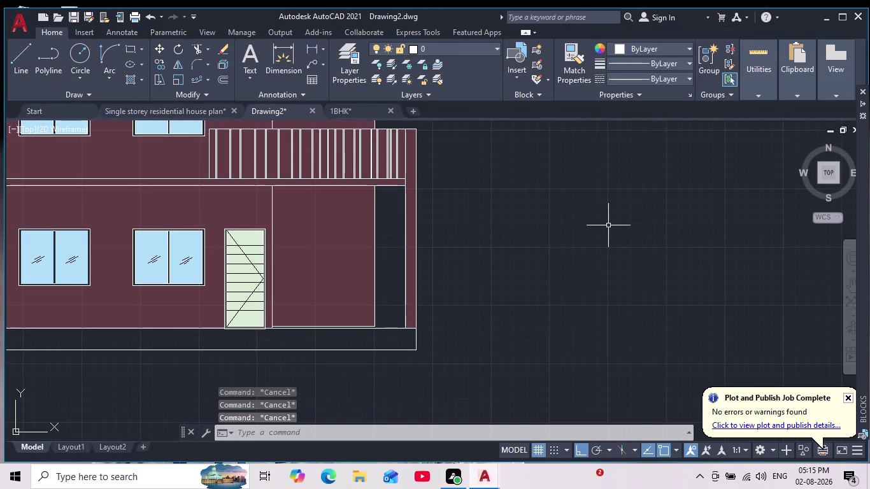
Start EXTEND with the ex alias and cancel it without changes.
text(ex)
key(Return)
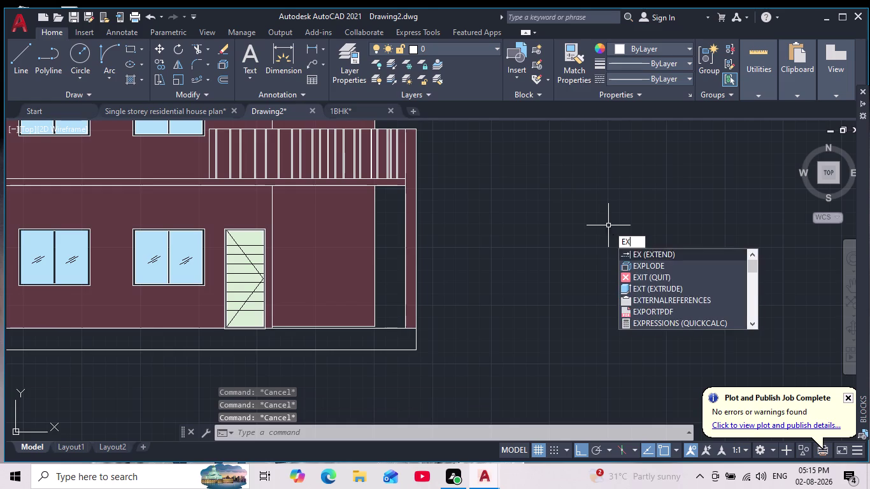
click(373, 312)
key(Escape)
key(Escape)
scroll(down, 3)
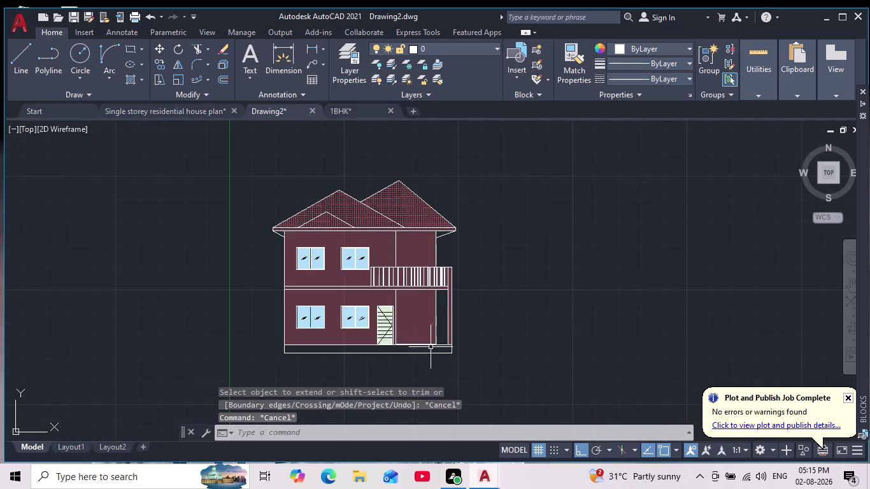
Fill the plinth band with a grey colour-8 solid hatch, then view the whole elevation.
scroll(up, 3)
scroll(up, 3)
scroll(up, 3)
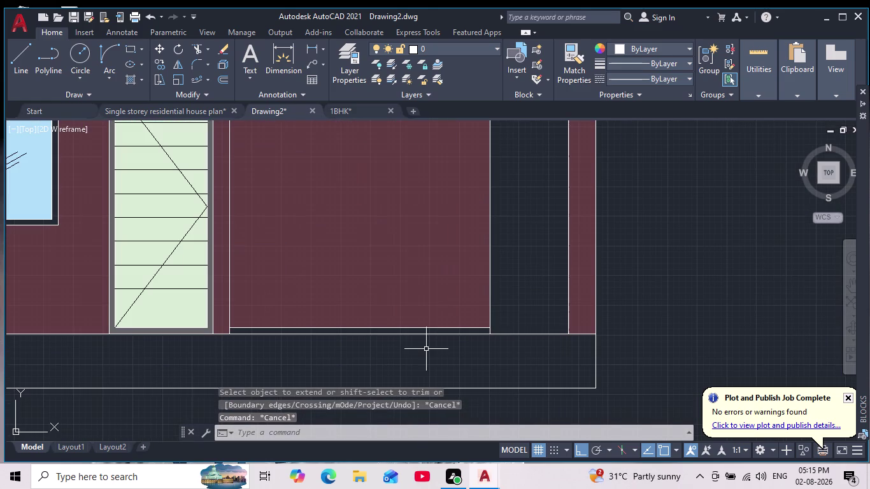
key(h)
key(Return)
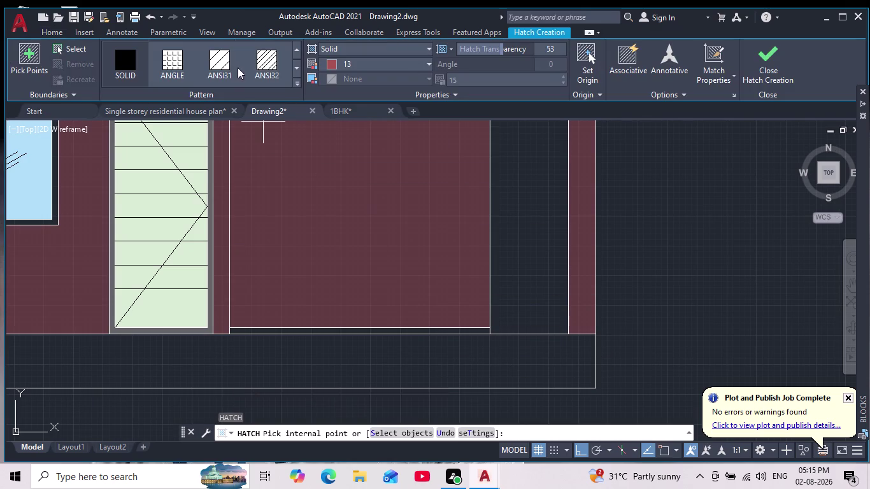
click(331, 60)
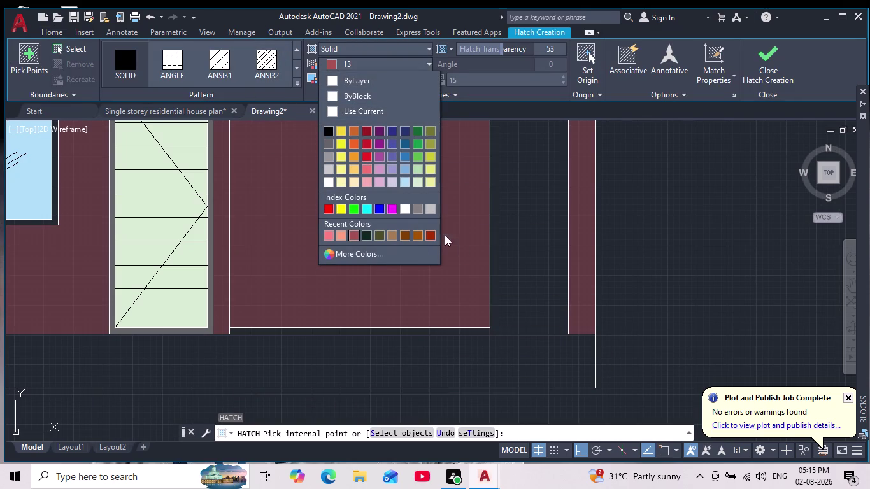
click(414, 206)
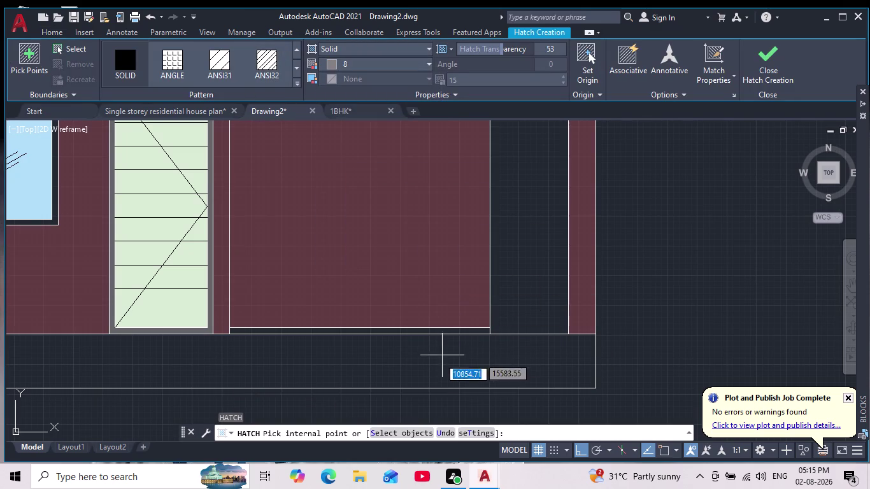
scroll(up, 3)
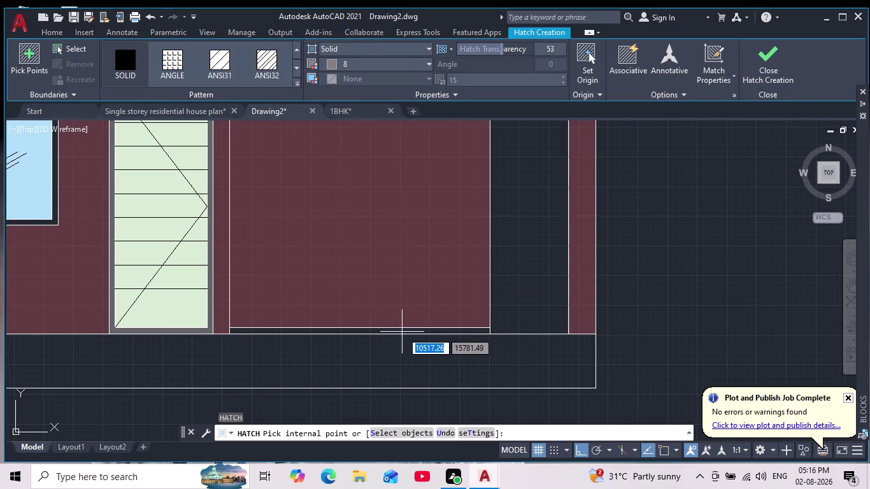
click(401, 331)
key(Return)
scroll(down, 3)
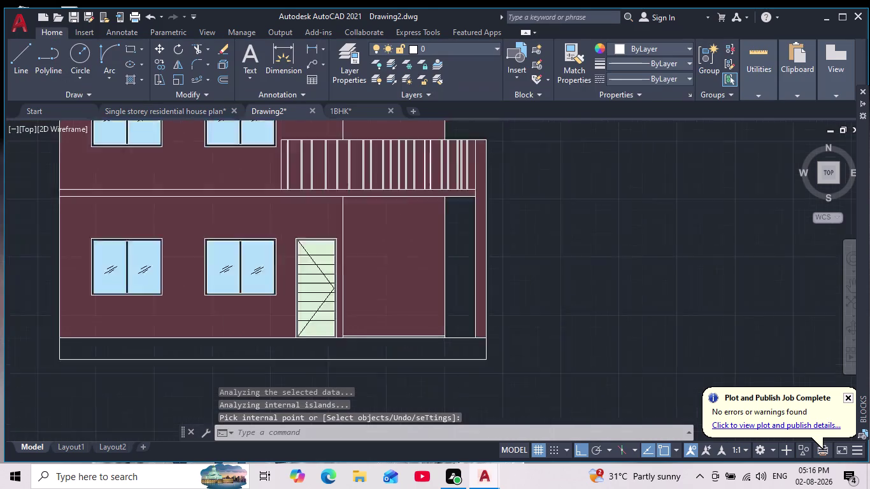
scroll(down, 3)
scroll(up, 3)
scroll(down, 3)
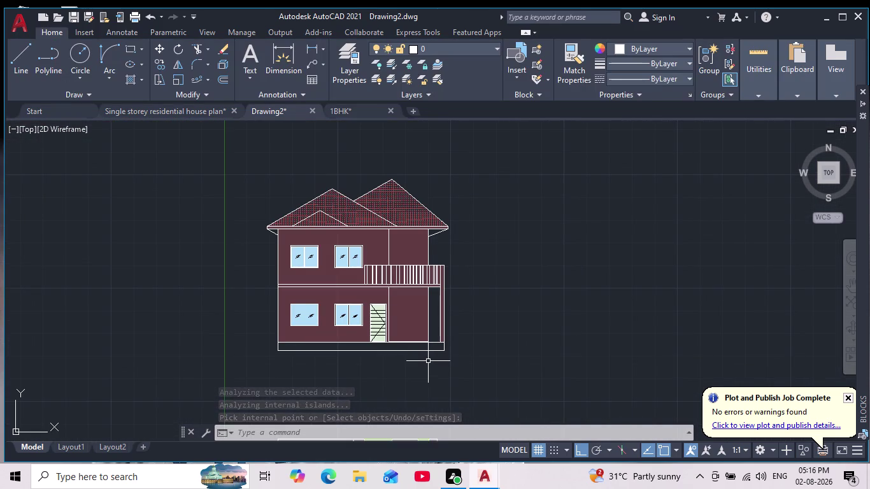
scroll(up, 3)
scroll(down, 3)
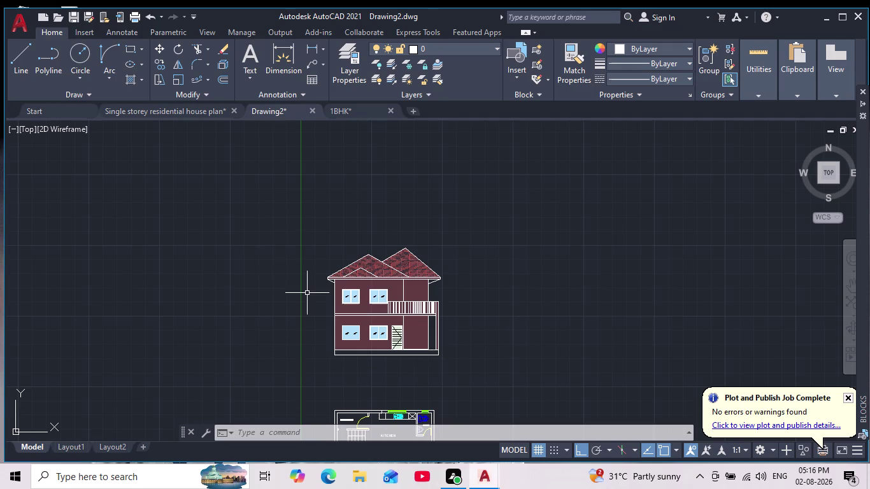
scroll(up, 3)
scroll(up, 3)
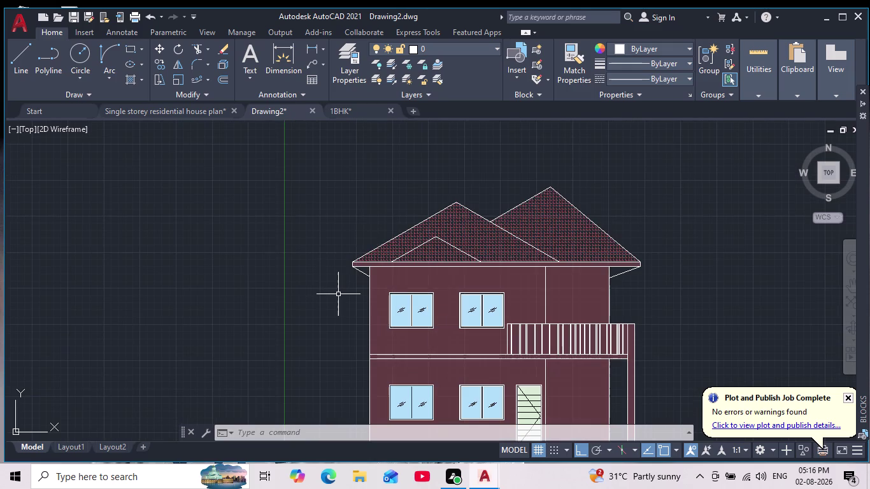
scroll(down, 3)
middle_drag(338, 294, 329, 268)
scroll(down, 3)
scroll(up, 3)
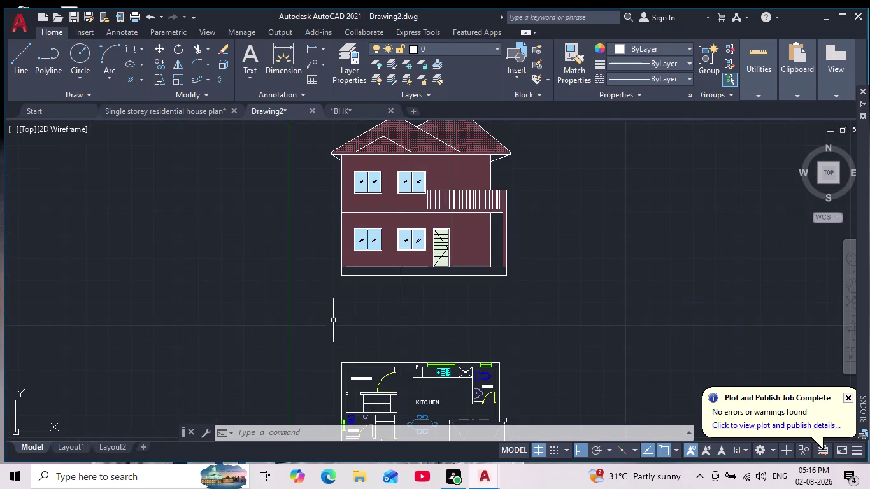
middle_drag(351, 316, 352, 363)
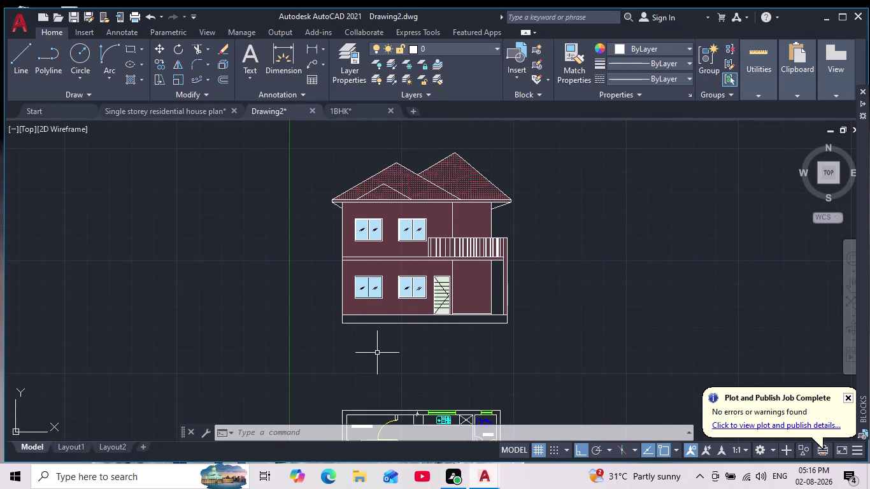
scroll(up, 3)
middle_drag(378, 354, 379, 363)
scroll(down, 3)
scroll(up, 3)
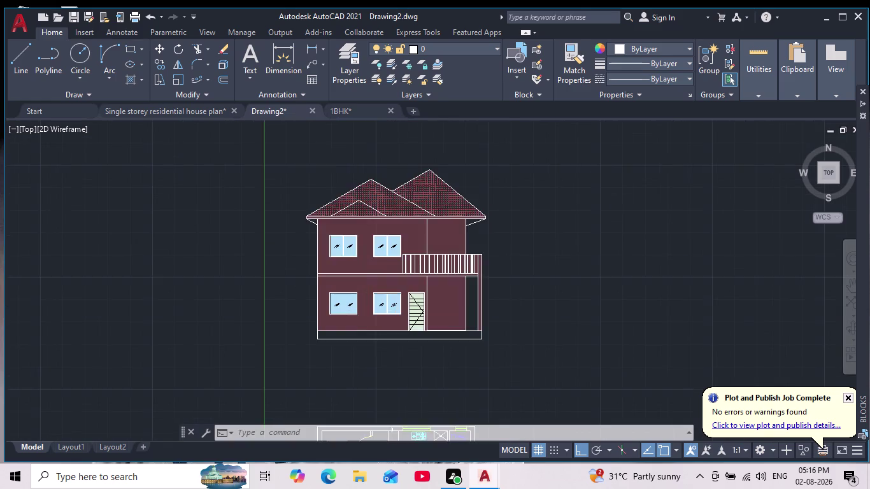
click(132, 47)
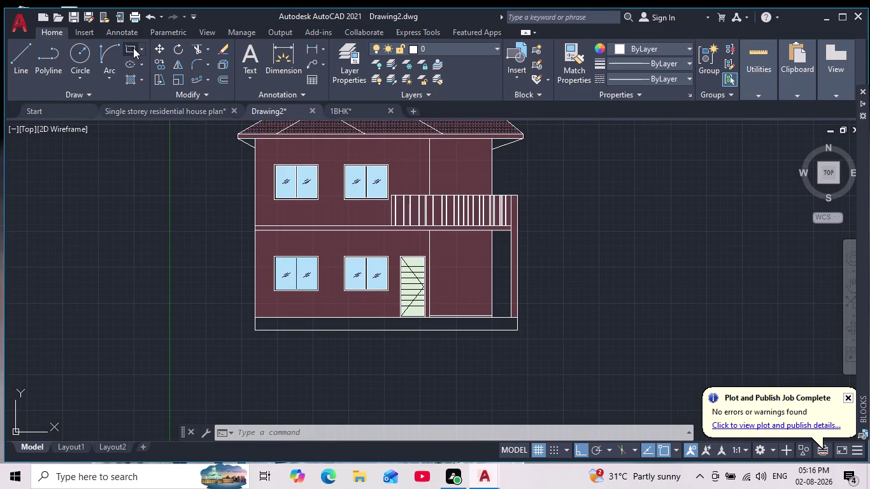
Draw a small step rectangle on the plinth below the staircase door.
scroll(up, 3)
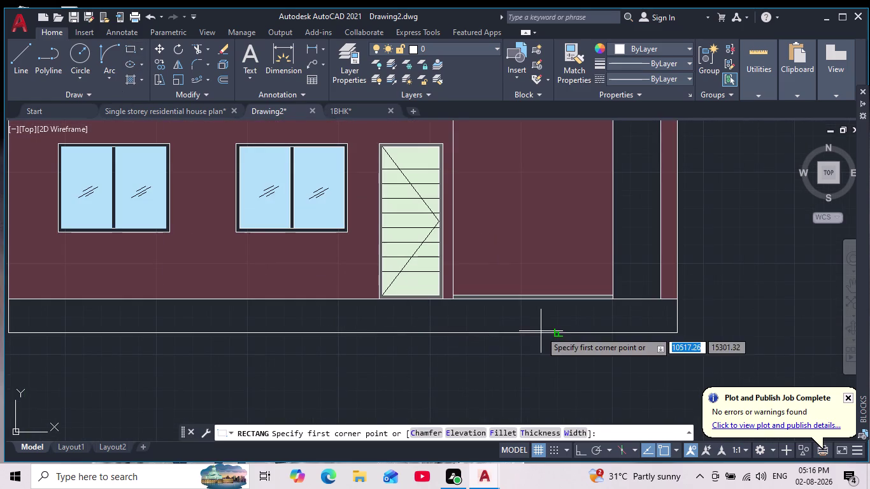
scroll(up, 3)
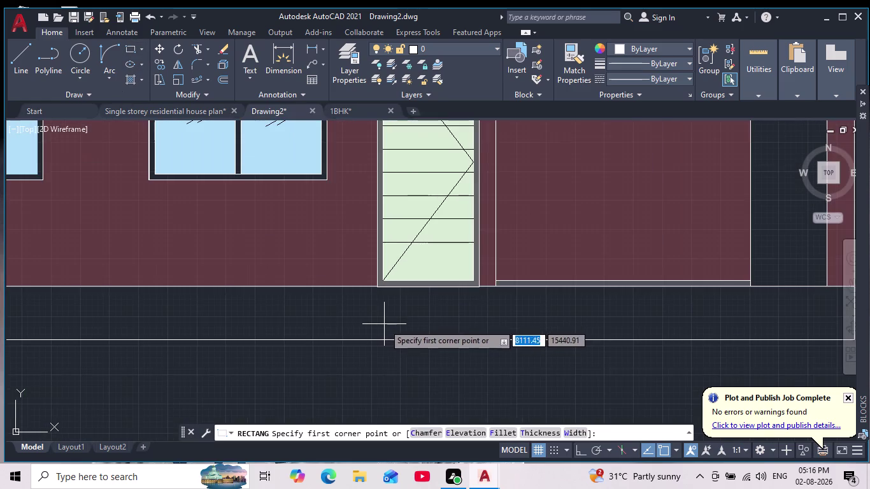
middle_drag(384, 325, 350, 370)
scroll(down, 3)
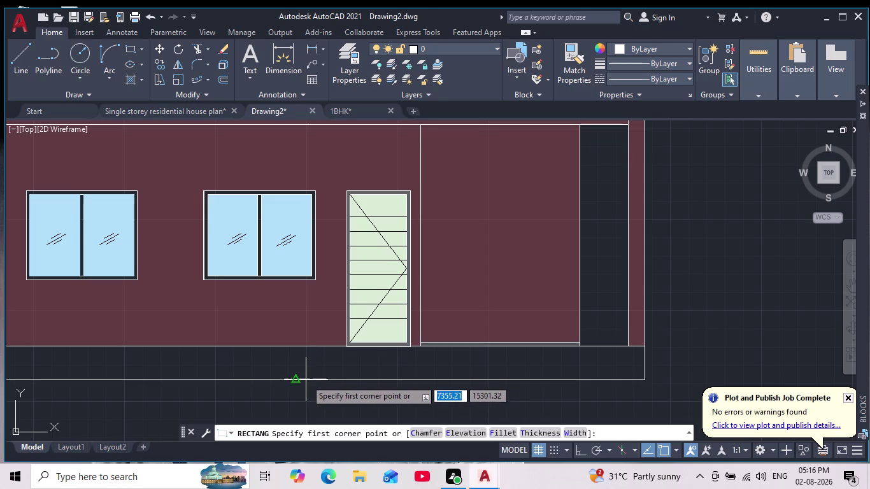
click(293, 381)
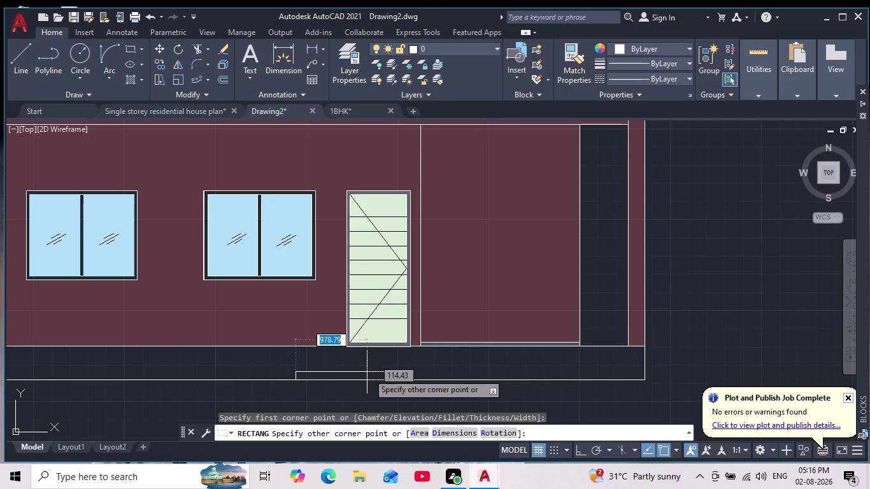
scroll(down, 3)
scroll(up, 3)
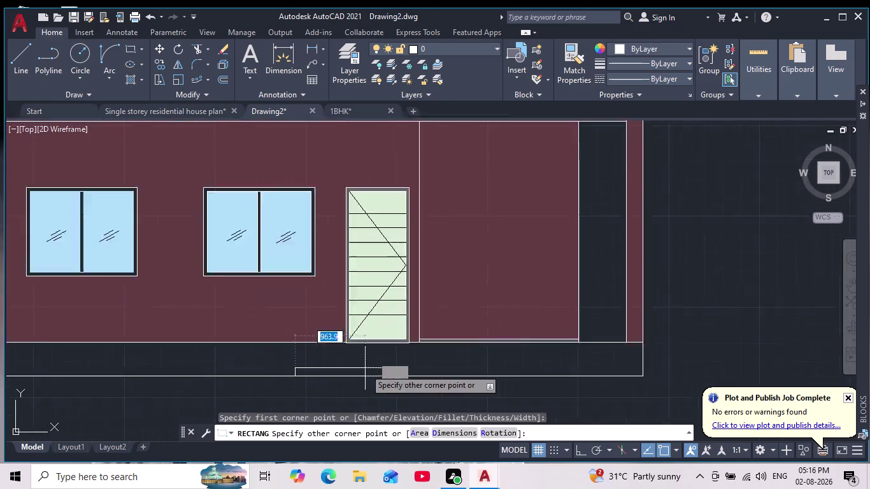
scroll(up, 3)
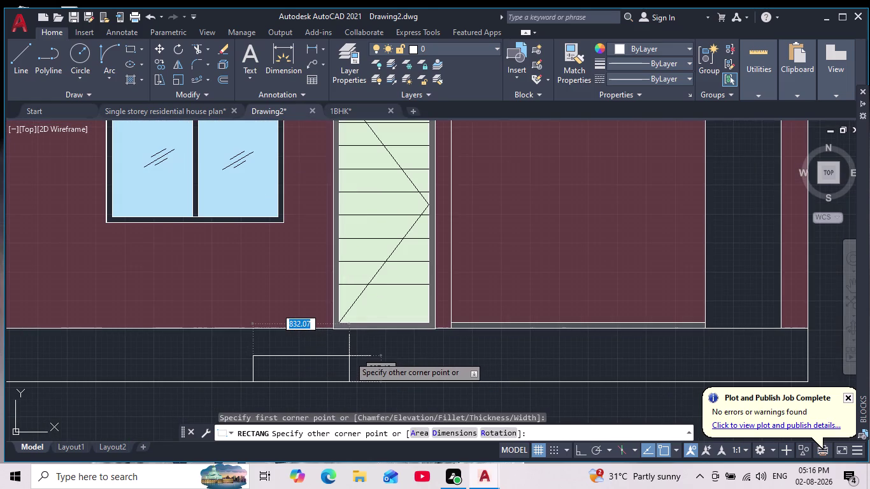
click(349, 356)
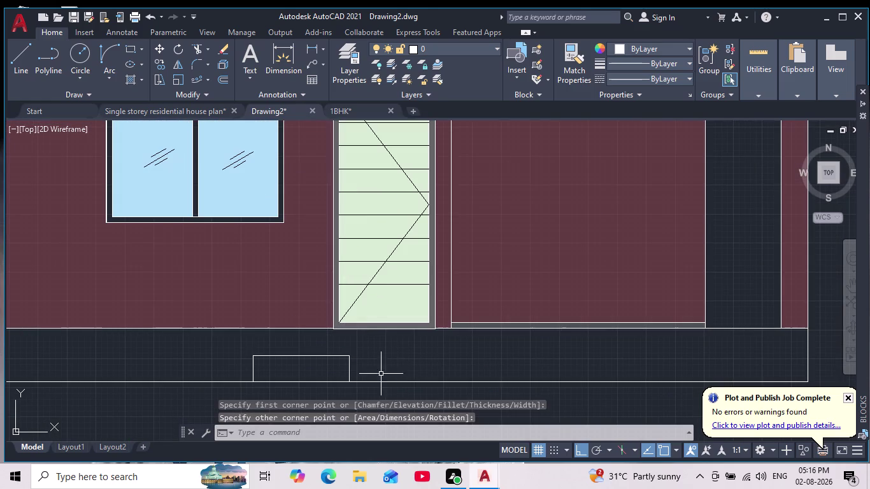
scroll(down, 3)
scroll(up, 3)
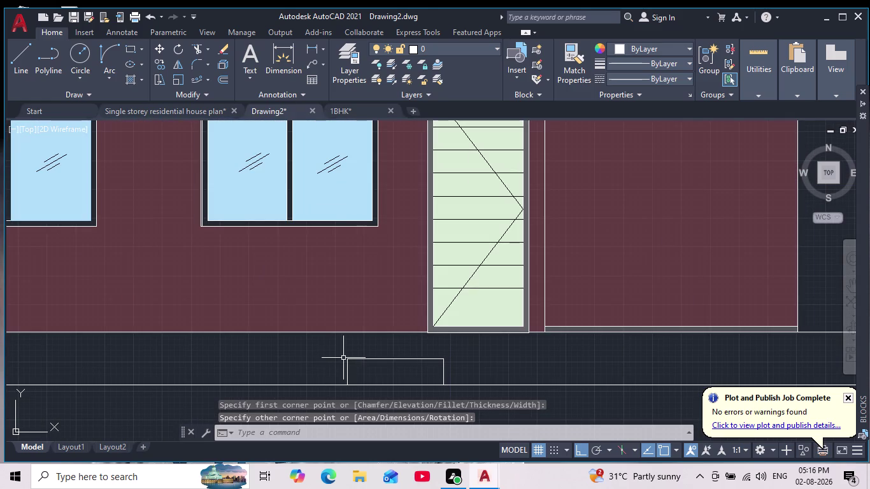
Try moving the step rectangle with Osnap turned off, then cancel the move.
click(347, 360)
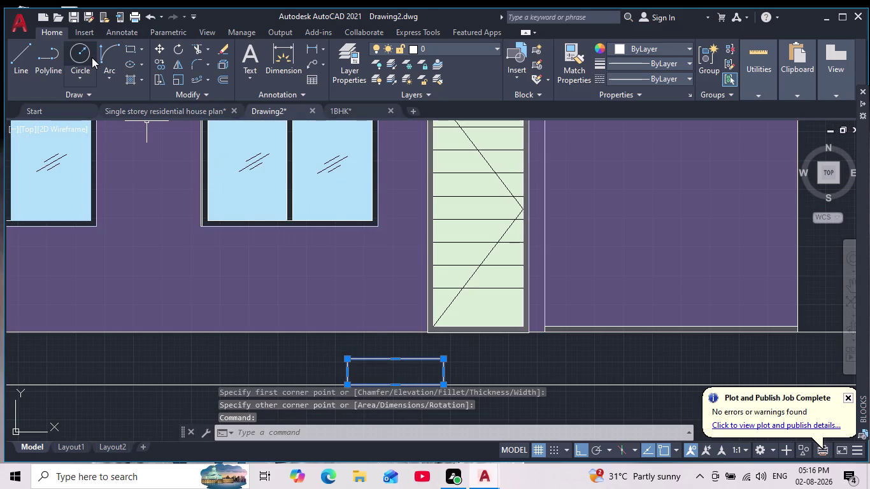
click(160, 47)
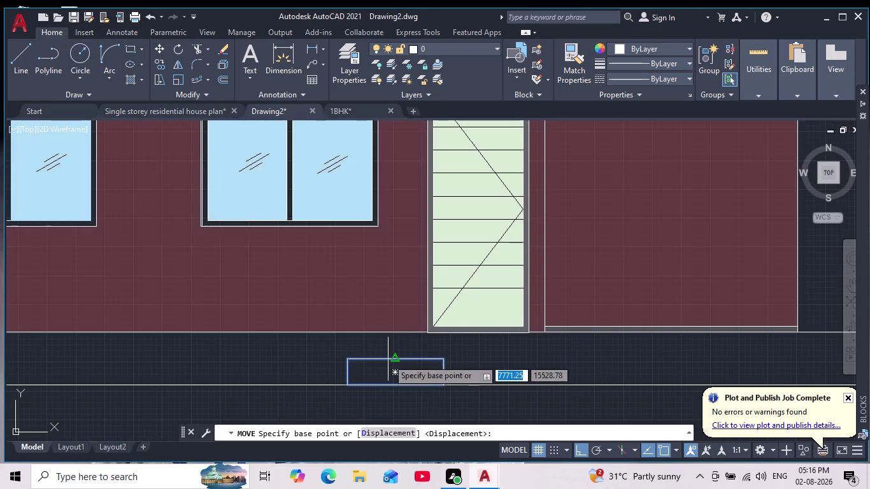
click(387, 360)
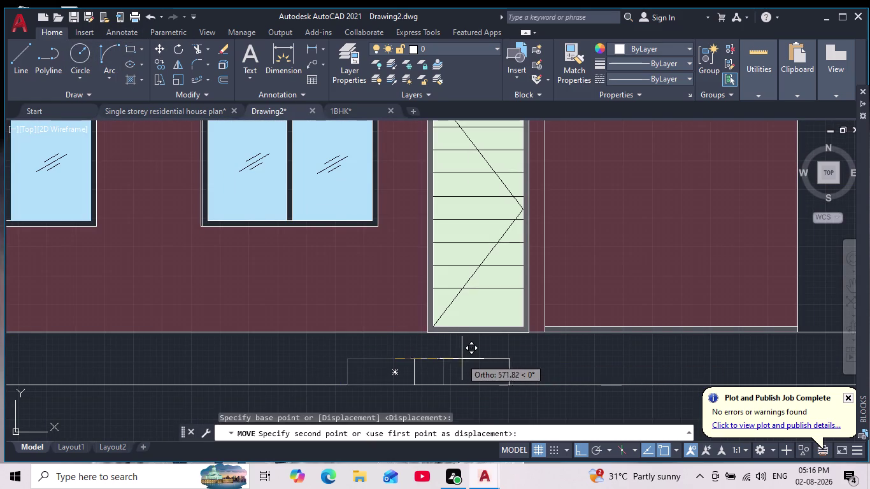
click(668, 450)
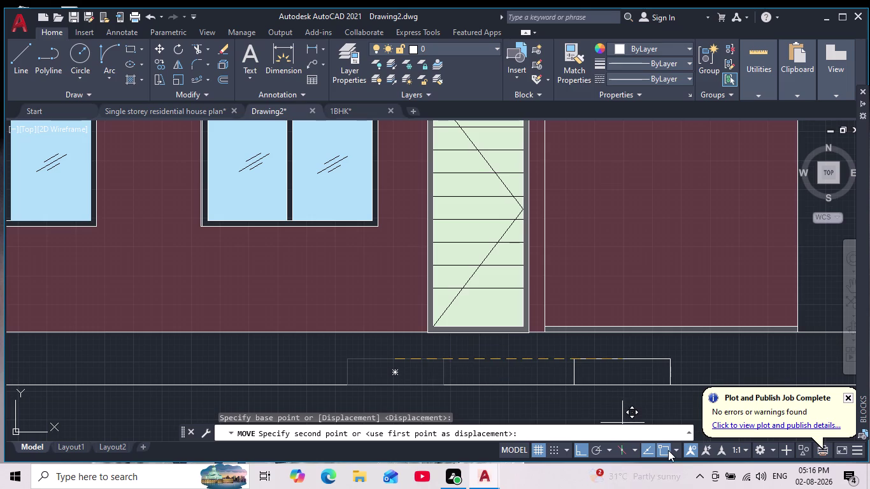
scroll(down, 3)
middle_drag(480, 365, 374, 393)
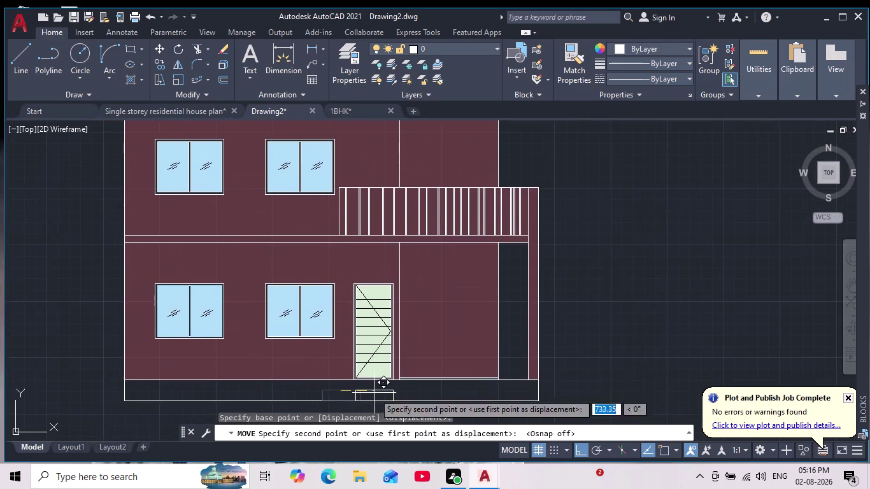
scroll(up, 3)
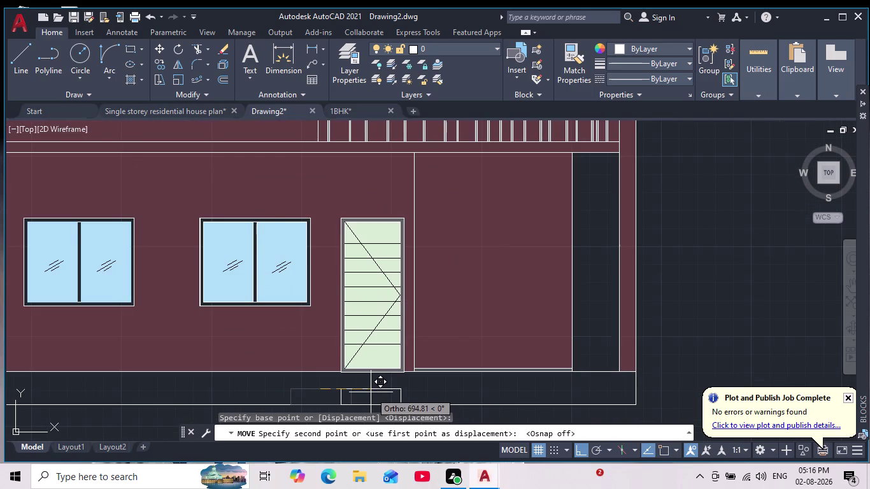
click(370, 392)
key(Escape)
scroll(down, 3)
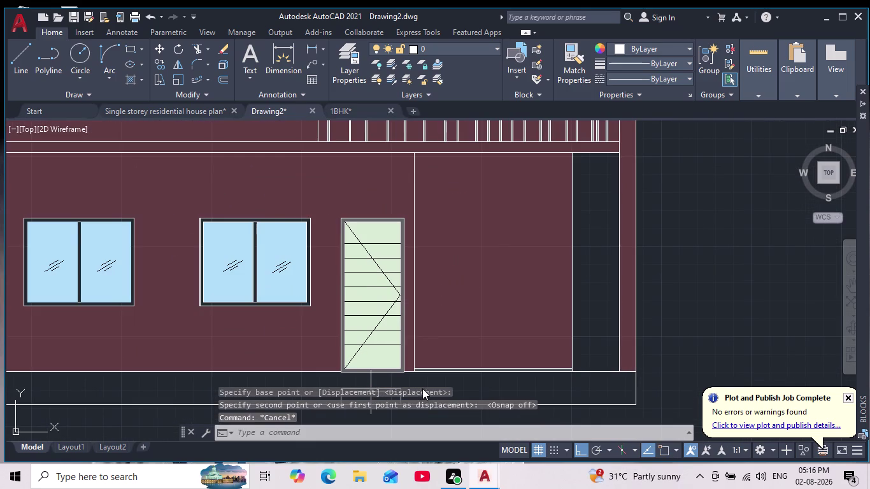
middle_drag(422, 388, 445, 282)
scroll(down, 3)
Start a line at the step corner with a 25-unit upward segment.
middle_drag(459, 367, 448, 275)
scroll(down, 3)
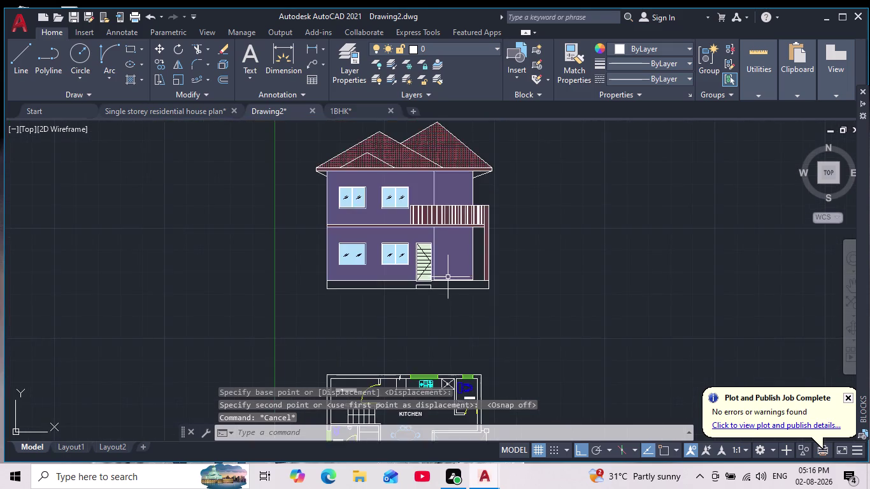
scroll(up, 3)
scroll(up, 3)
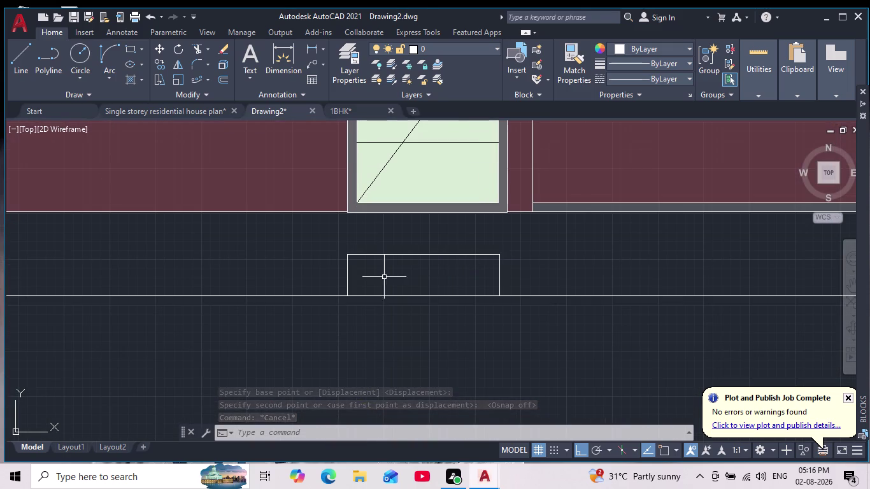
middle_drag(378, 261, 364, 296)
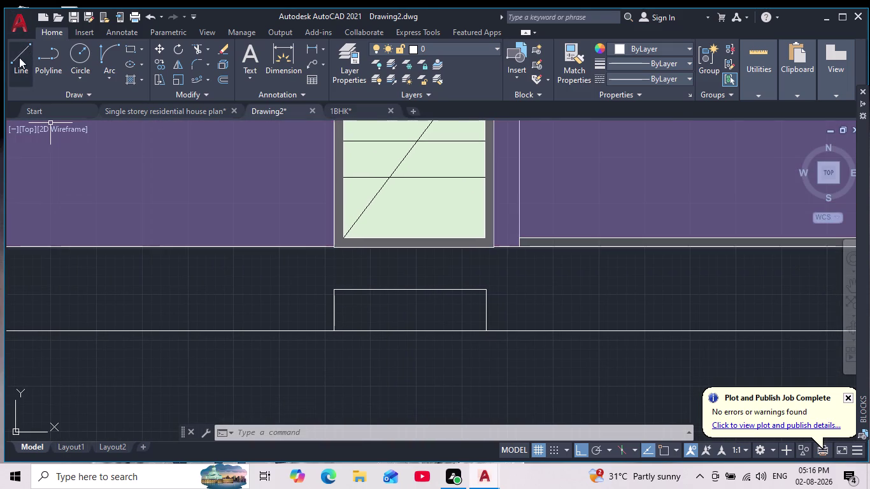
click(20, 60)
scroll(up, 3)
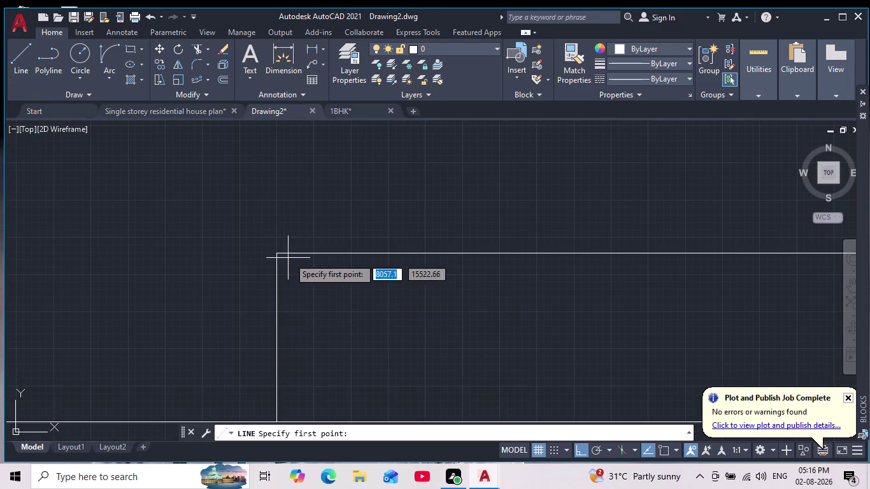
click(276, 253)
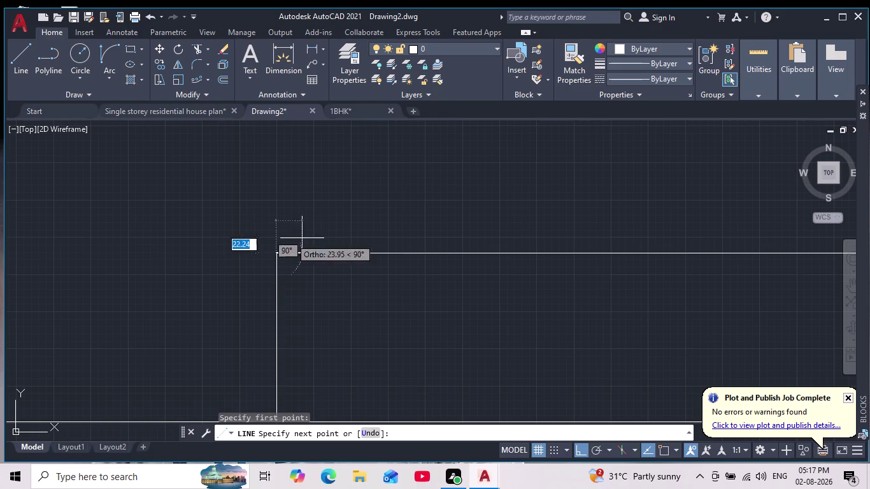
text(25)
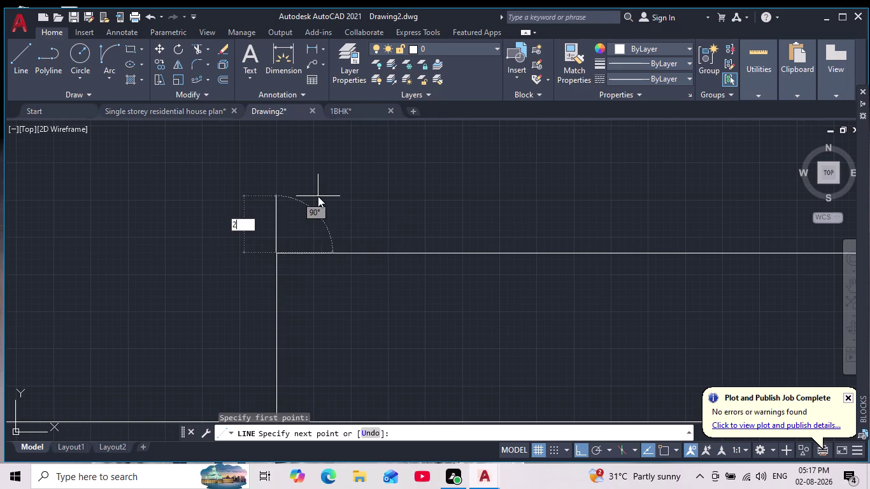
key(Return)
Run the ledge line horizontally to the step's far edge and finish it.
scroll(down, 3)
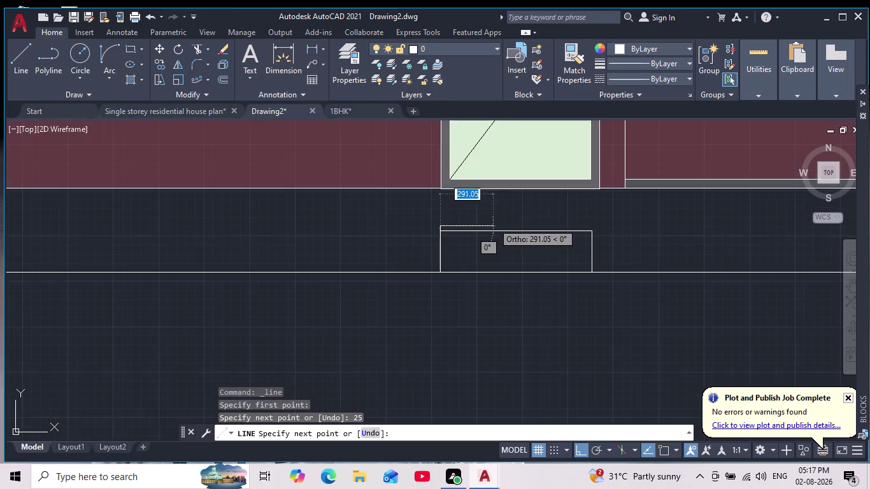
middle_drag(508, 229, 260, 303)
scroll(up, 3)
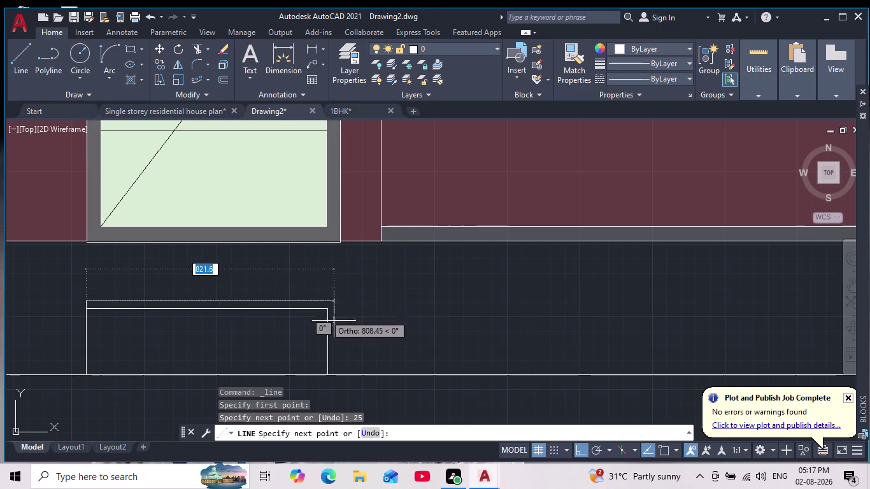
click(663, 449)
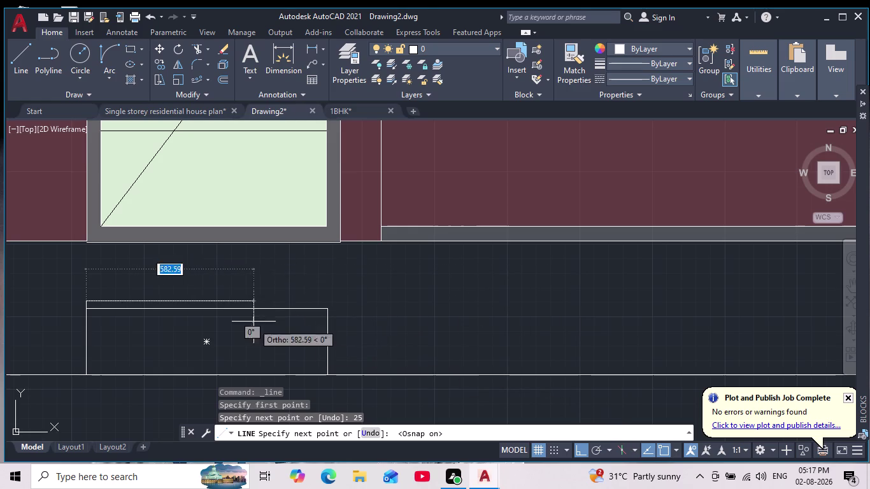
scroll(up, 3)
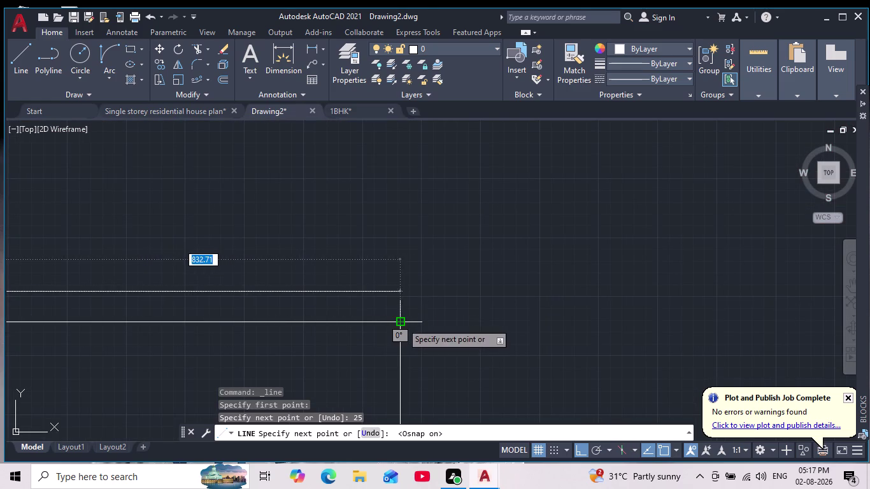
click(400, 299)
click(399, 320)
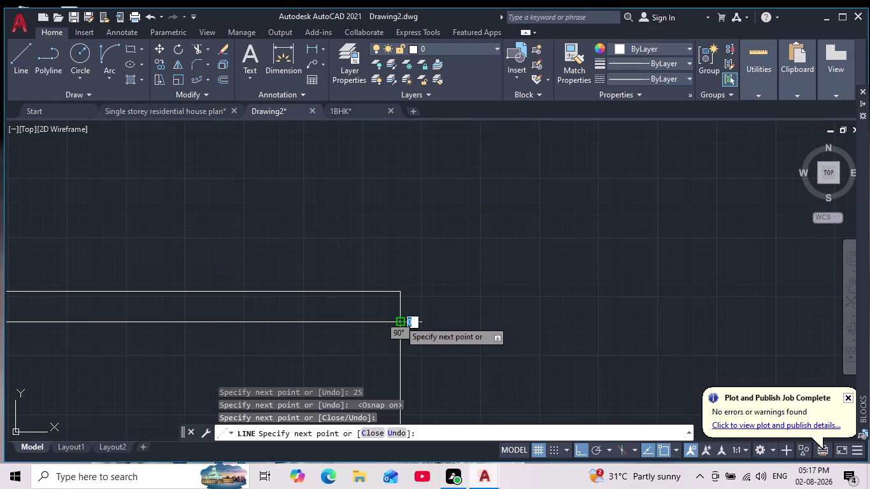
key(Escape)
Recentre the elevation and start a new hatch fill with H.
scroll(down, 3)
scroll(down, 3)
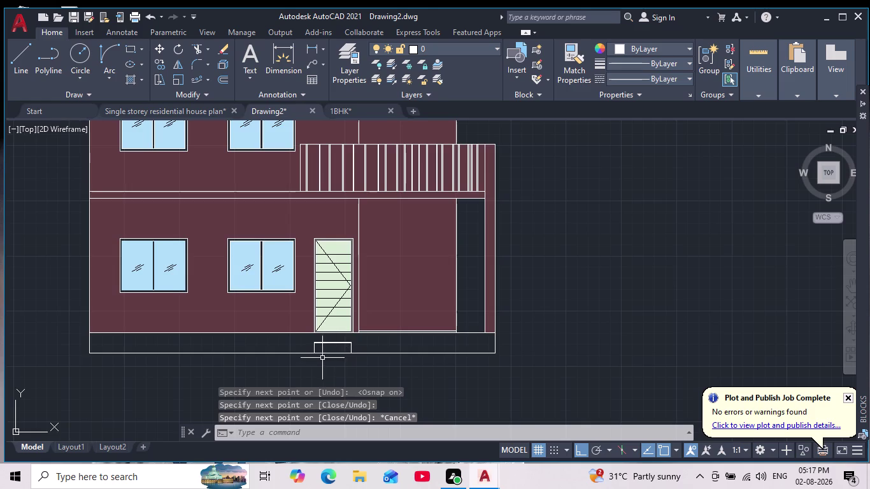
scroll(up, 3)
middle_drag(323, 356, 469, 326)
scroll(down, 3)
scroll(up, 3)
scroll(down, 3)
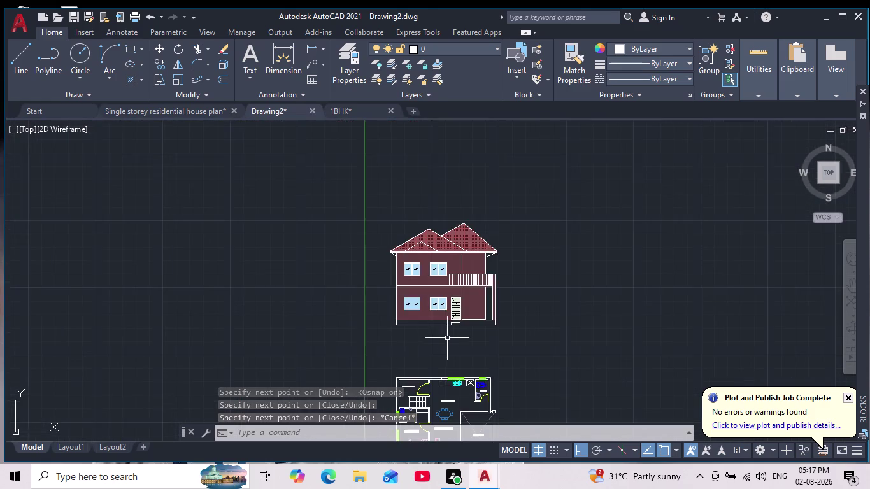
scroll(up, 3)
middle_drag(449, 339, 413, 395)
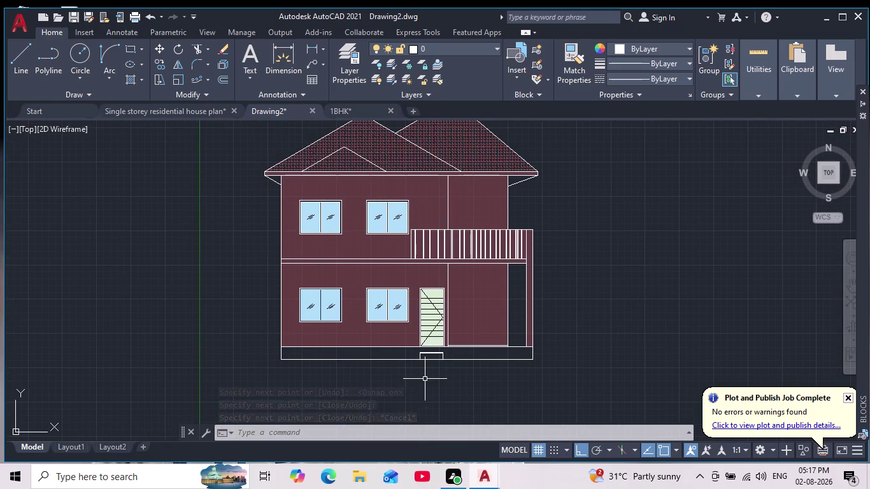
key(Escape)
key(h)
key(Return)
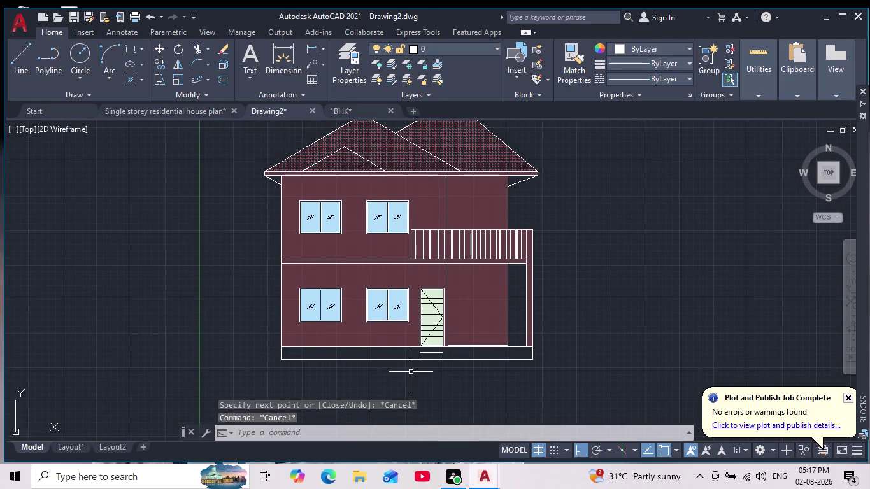
click(332, 65)
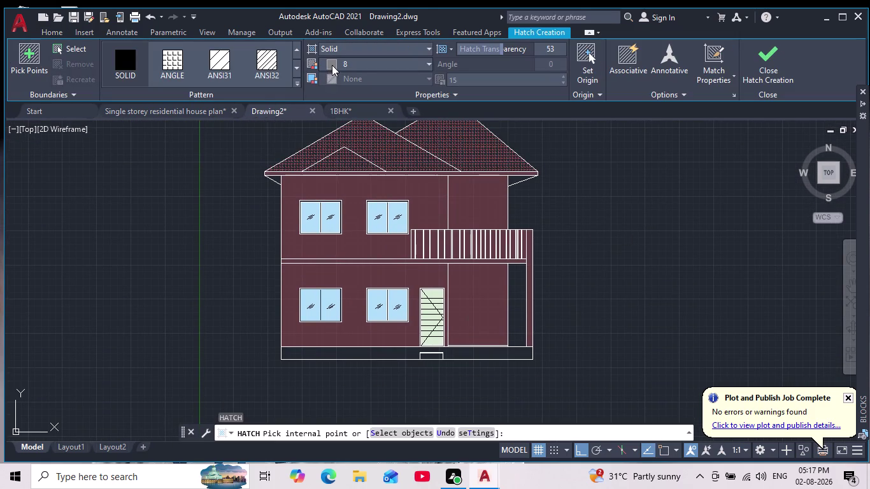
Apply a hatch fill in a grey colour.
click(327, 157)
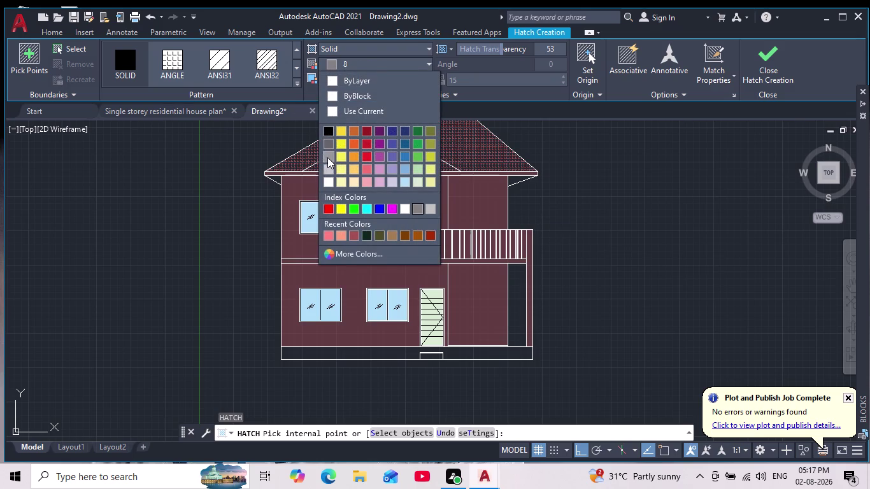
click(352, 354)
key(Return)
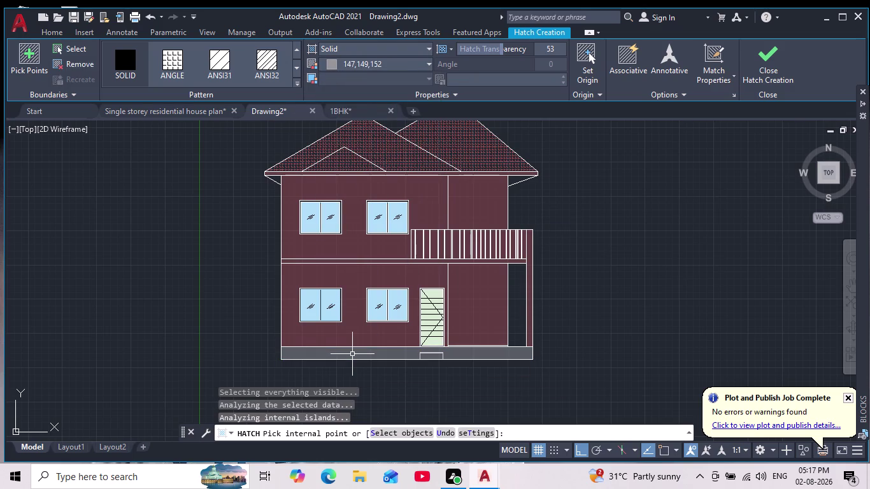
scroll(down, 3)
scroll(up, 3)
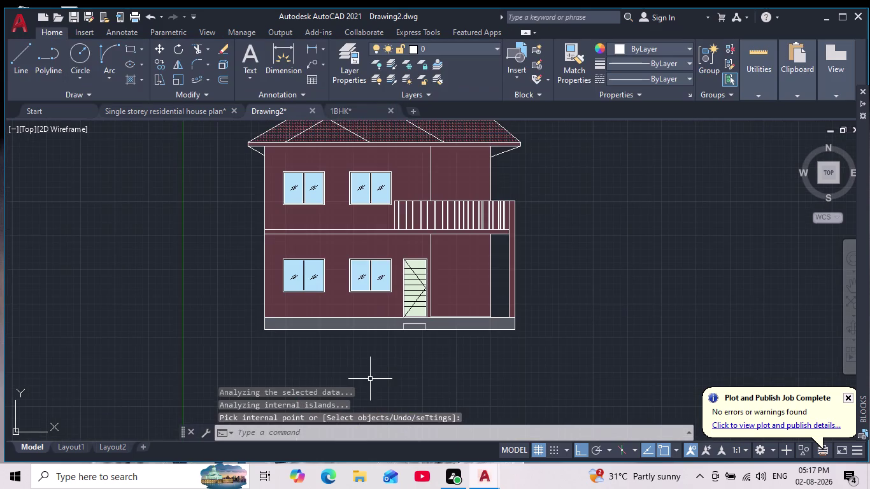
scroll(up, 3)
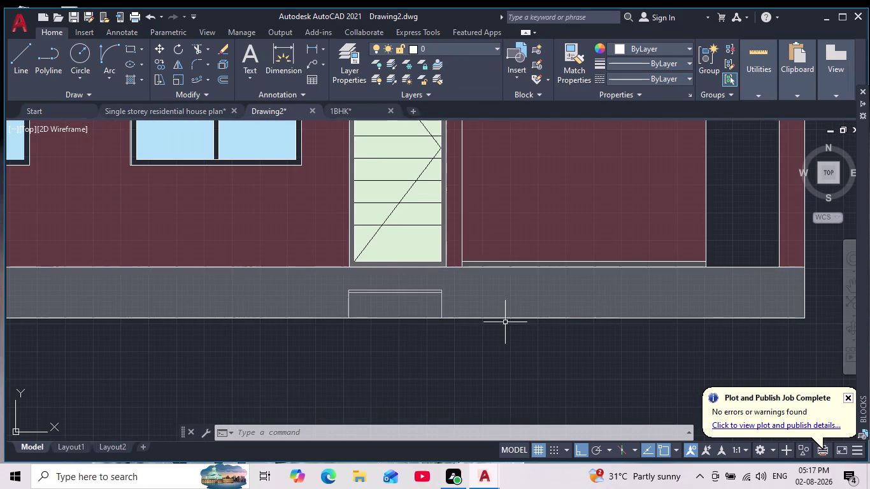
Delete the grey base-strip fill and restart the HATCH command.
click(520, 296)
key(Delete)
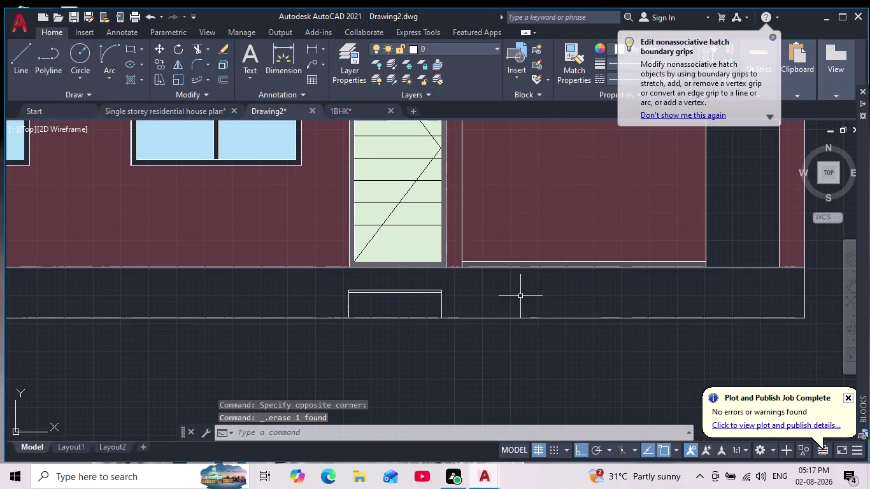
key(Escape)
key(Escape)
key(h)
key(Return)
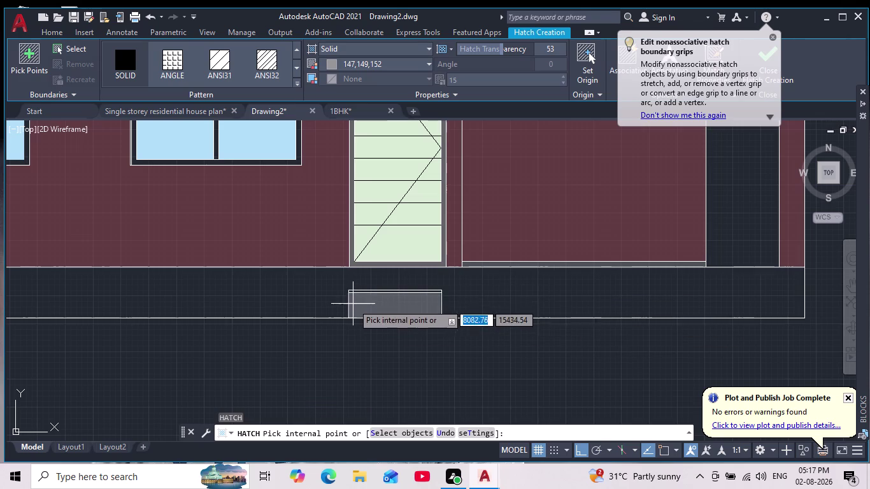
Fill the entrance step with a dark green solid hatch at transparency 19.
scroll(up, 3)
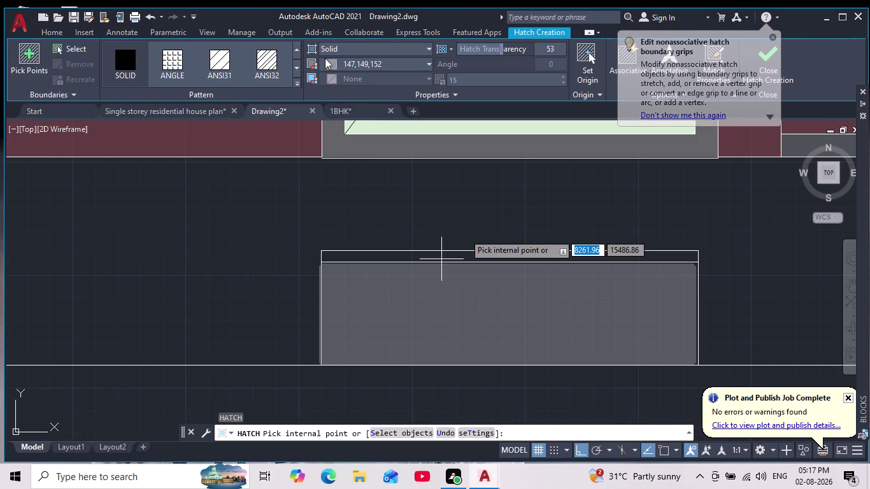
click(326, 65)
click(329, 61)
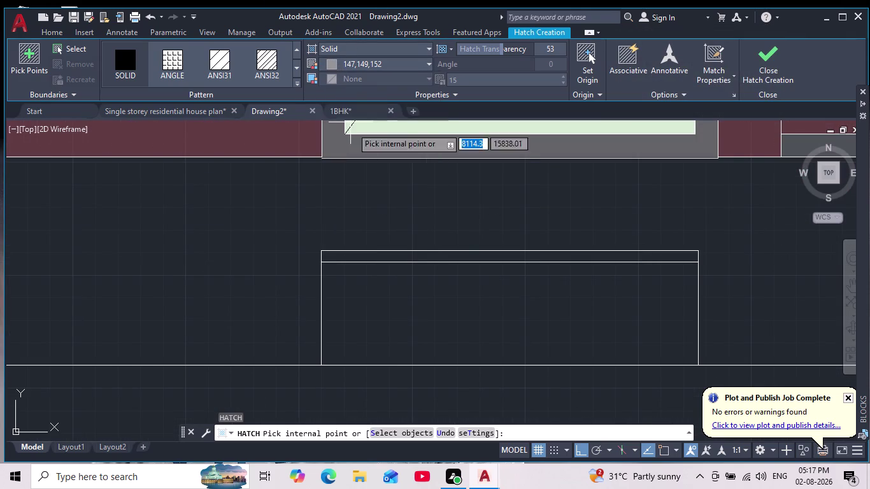
click(334, 63)
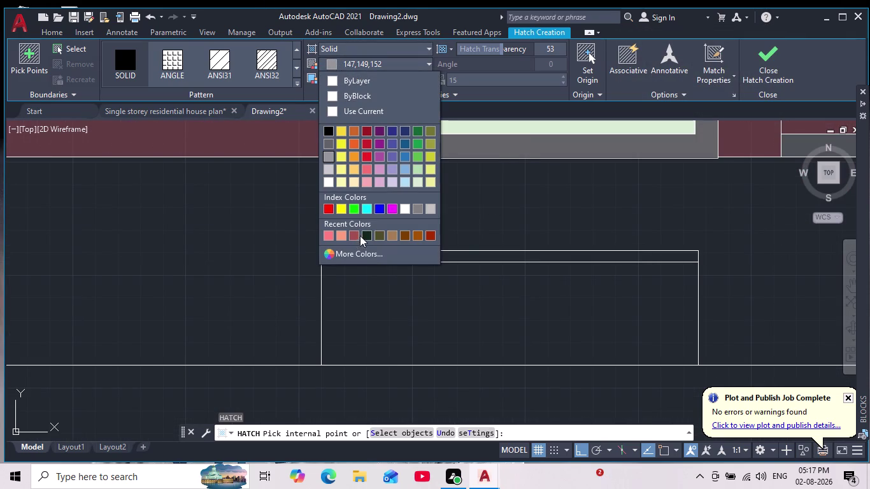
click(363, 234)
click(425, 324)
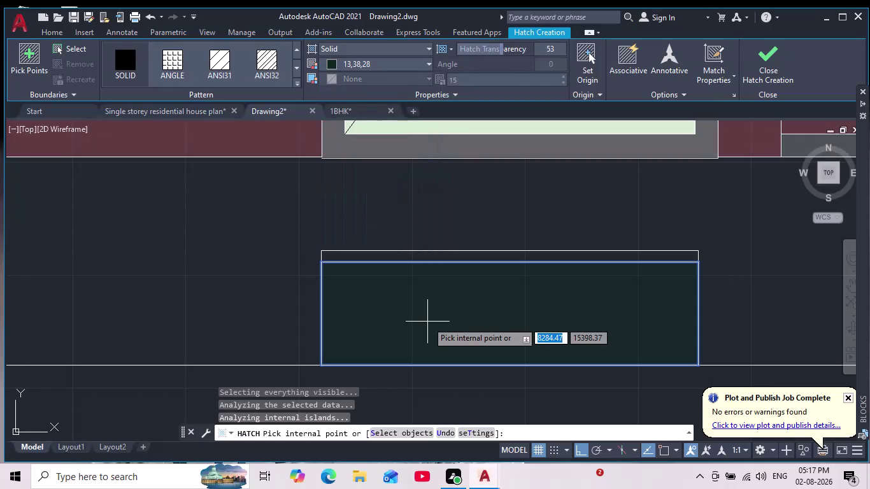
scroll(up, 3)
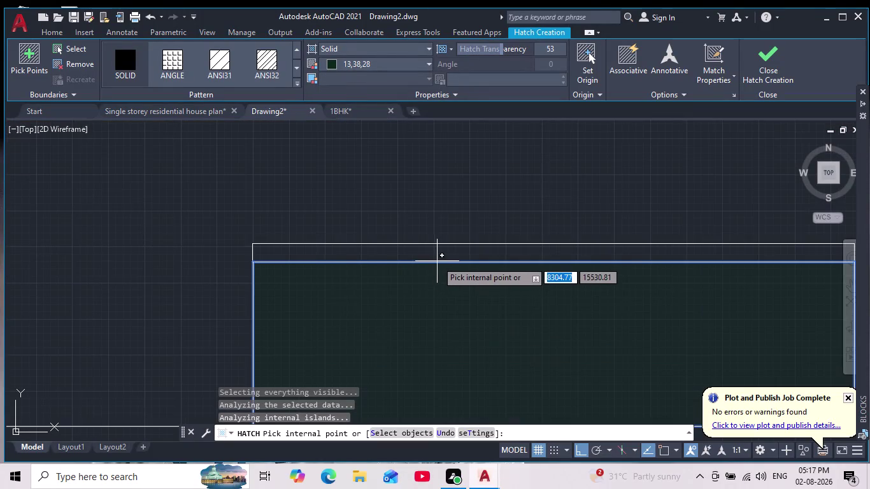
scroll(down, 3)
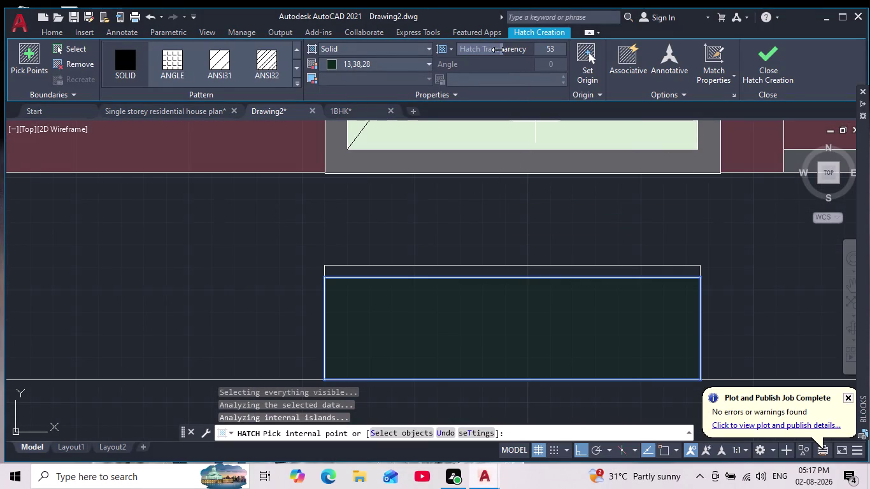
drag(498, 49, 459, 54)
scroll(down, 3)
scroll(up, 3)
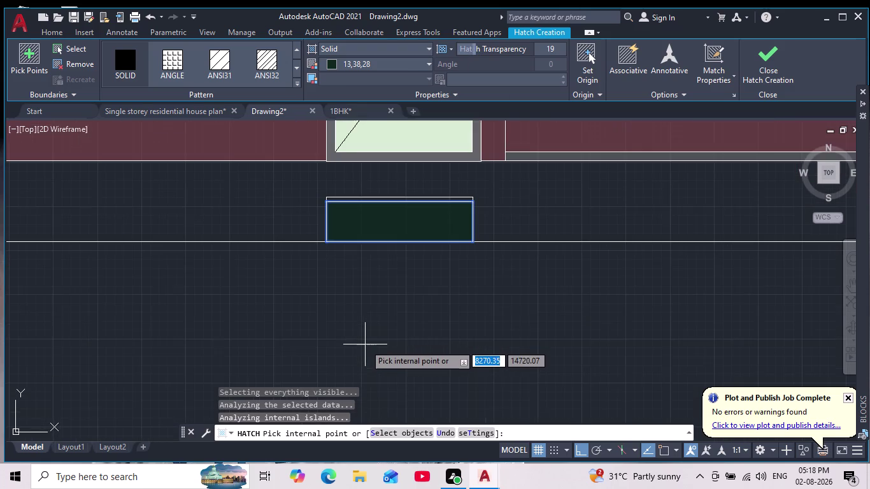
key(Return)
Delete the dark step fill and start a fresh hatch.
scroll(down, 3)
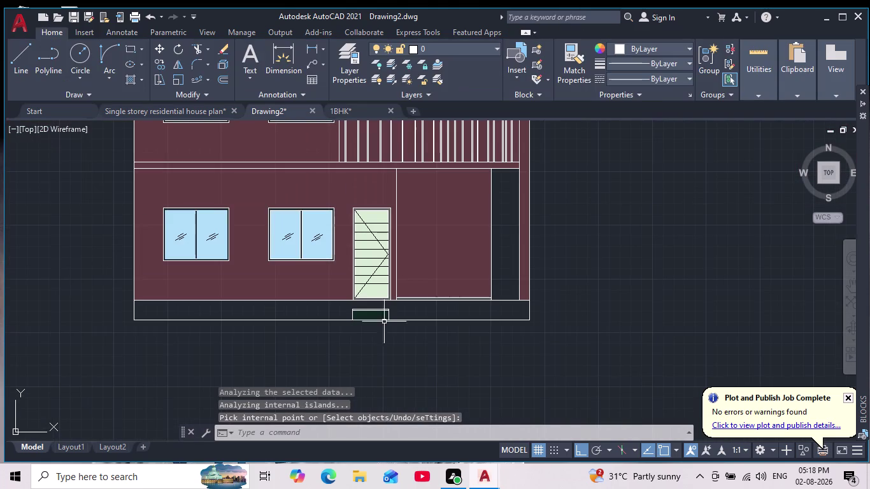
scroll(up, 3)
scroll(up, 3)
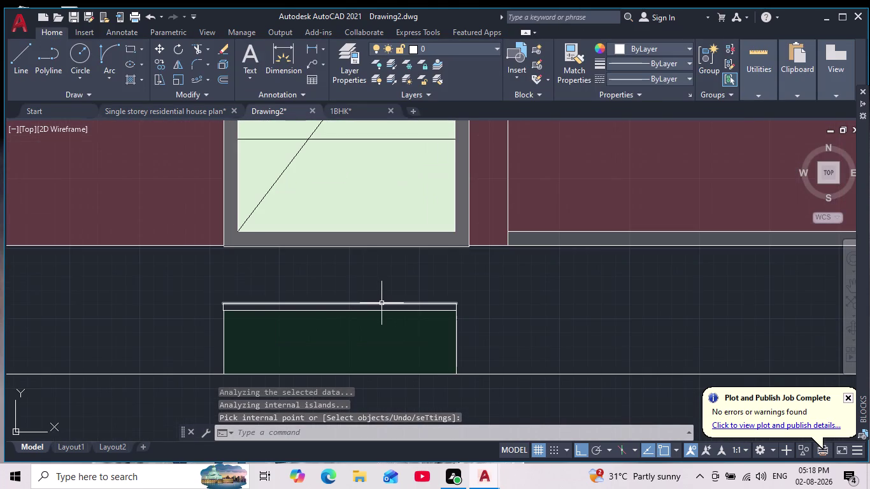
click(355, 340)
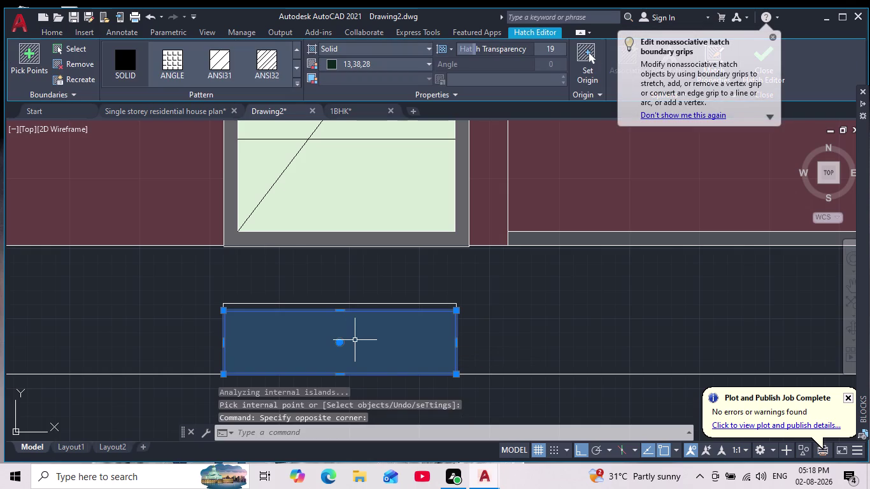
key(Delete)
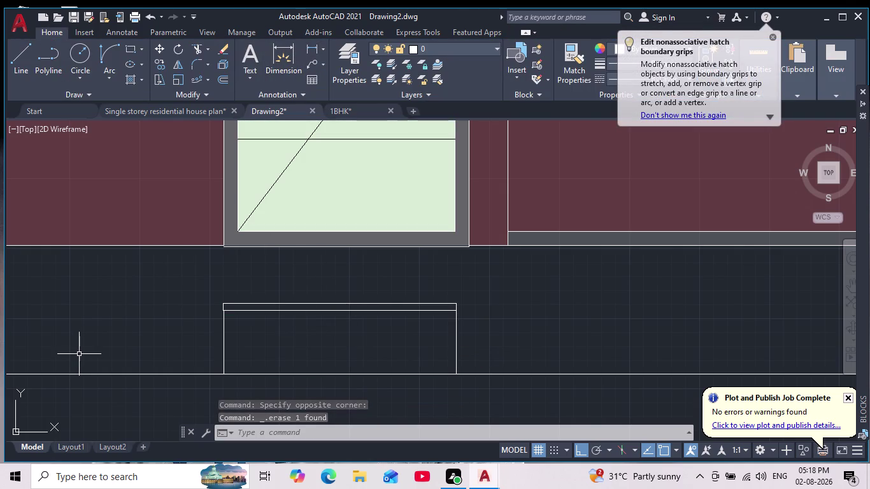
key(h)
key(Return)
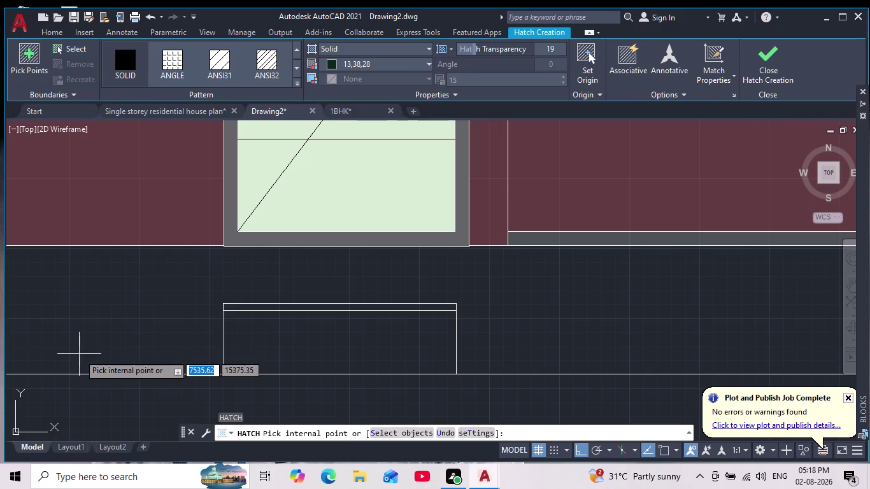
Fill the entrance step rectangle with a ByLayer light grey solid hatch.
click(328, 61)
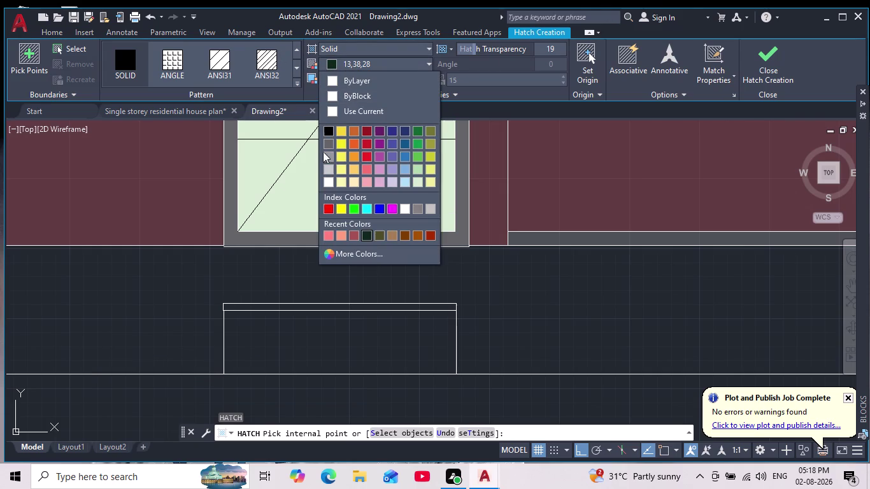
click(335, 78)
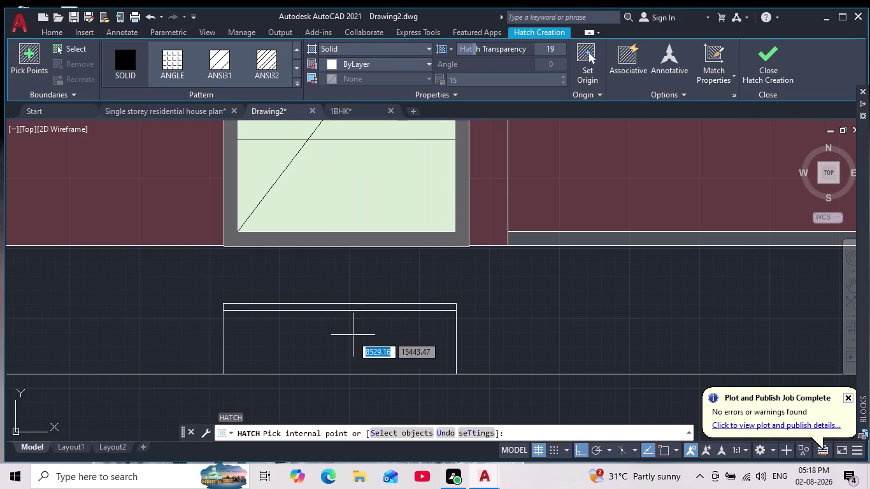
click(340, 338)
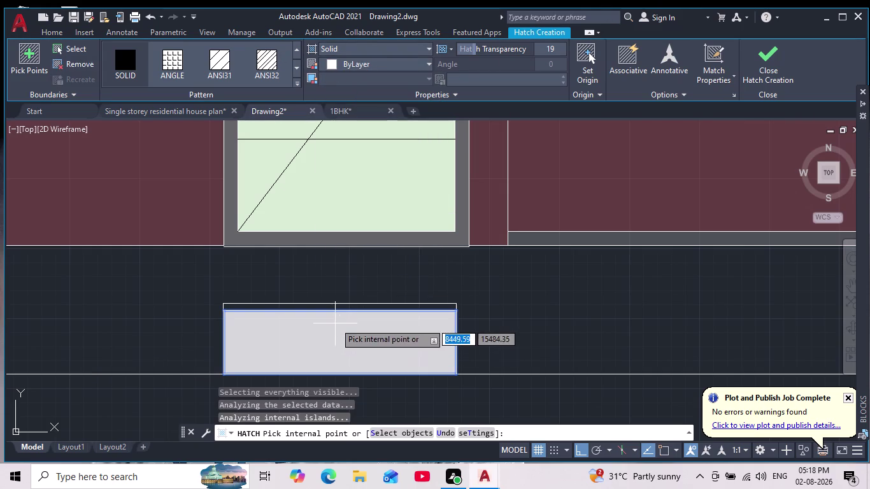
scroll(down, 3)
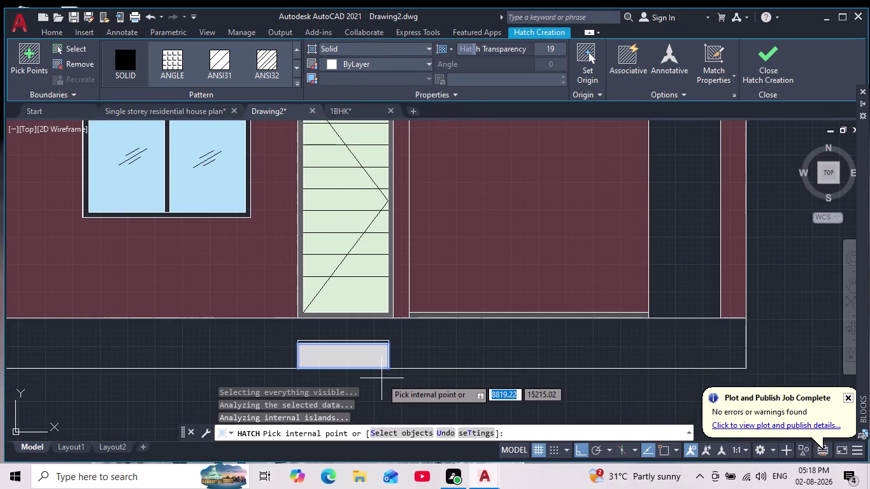
key(Return)
Zoom to the lower storey and start another hatch with H.
scroll(down, 3)
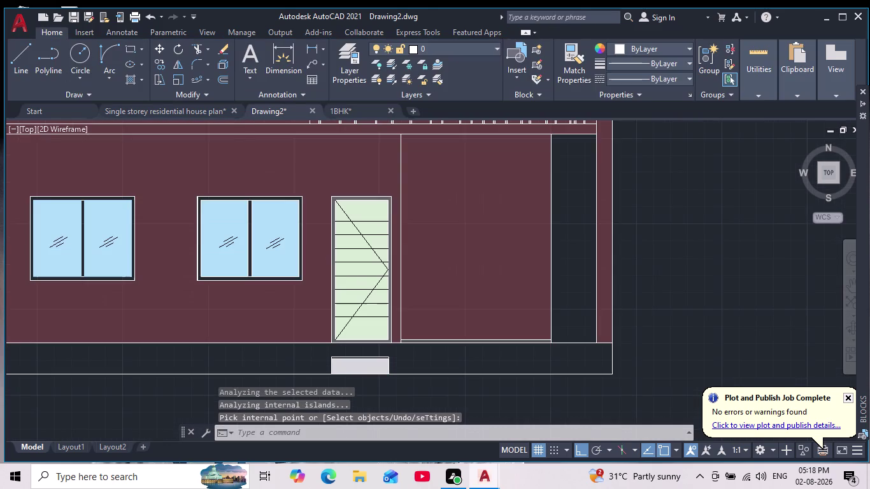
scroll(up, 3)
scroll(up, 3)
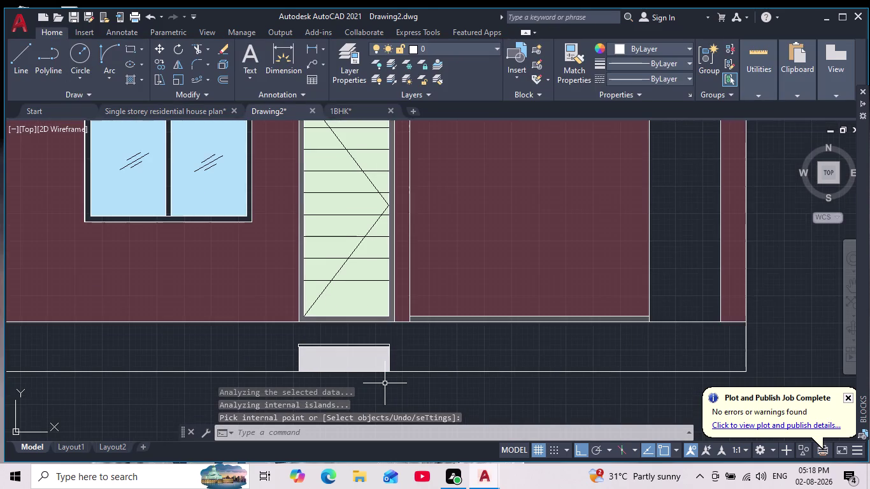
scroll(up, 3)
scroll(down, 3)
scroll(up, 3)
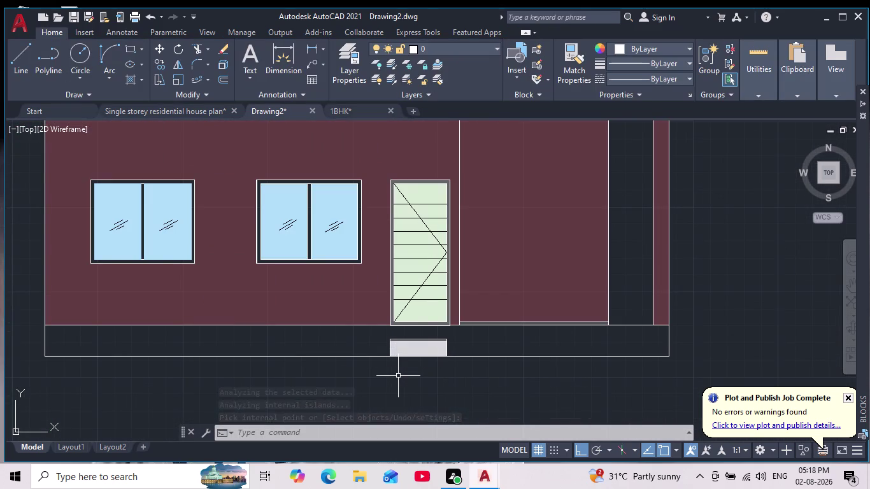
key(h)
key(Return)
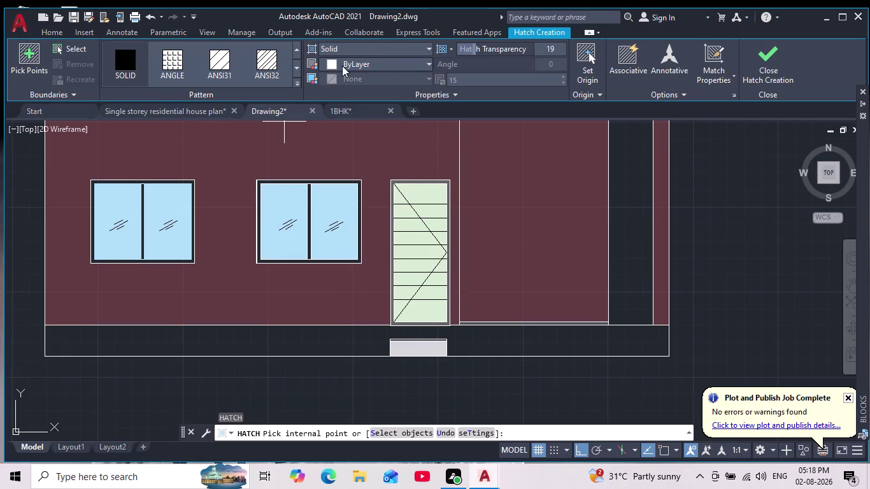
Hatch the plinth strip in grey 99,100,102 at transparency 36, then recentre the view.
click(334, 60)
click(326, 141)
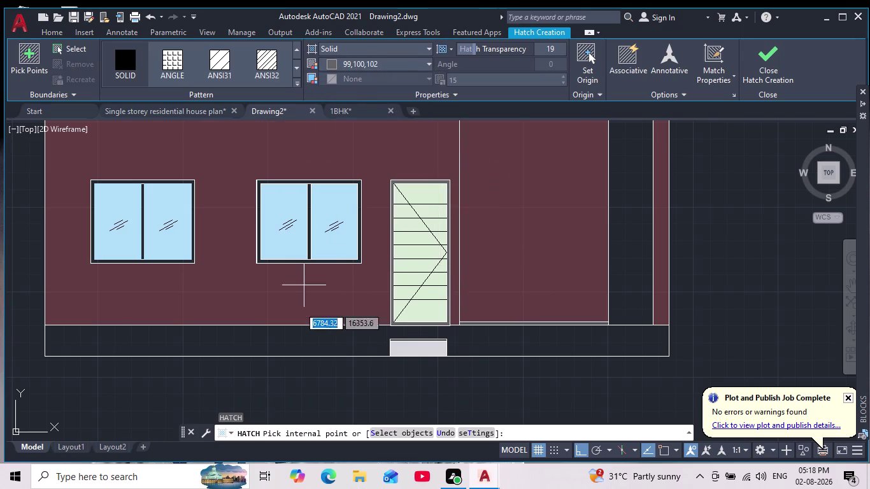
click(265, 343)
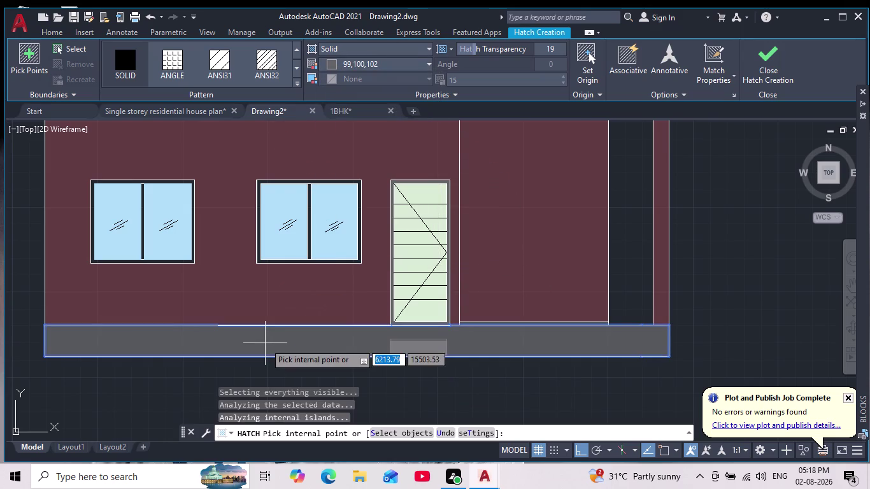
drag(472, 49, 457, 49)
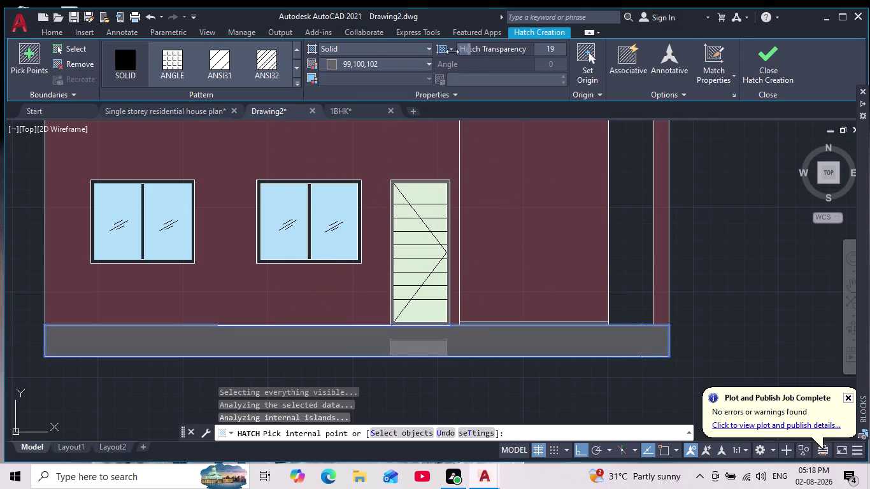
drag(457, 49, 469, 60)
drag(469, 59, 481, 59)
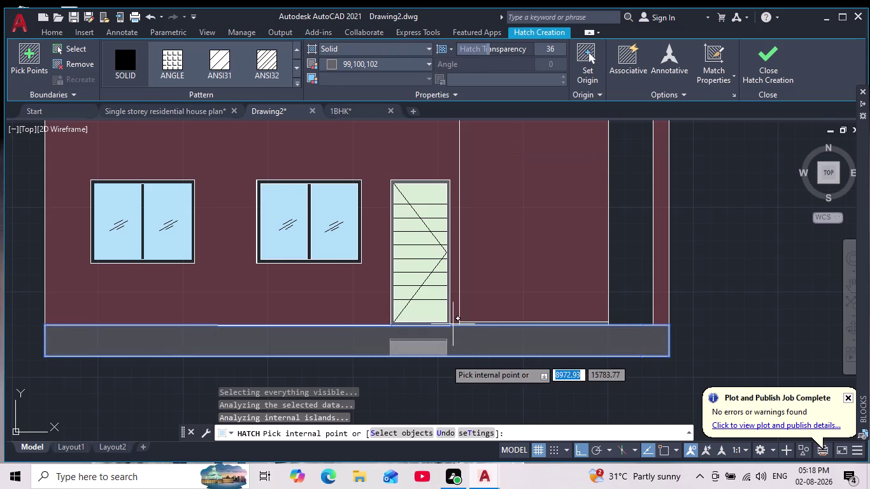
key(Return)
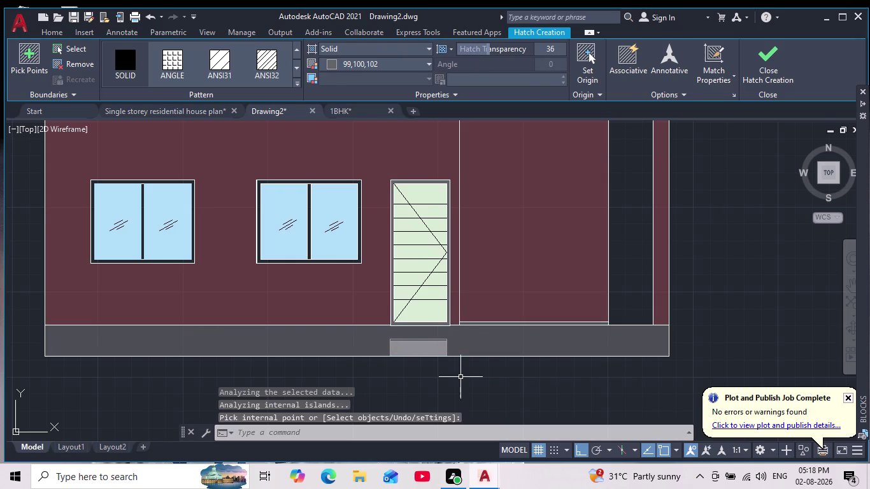
scroll(down, 3)
scroll(up, 3)
middle_drag(432, 409, 470, 354)
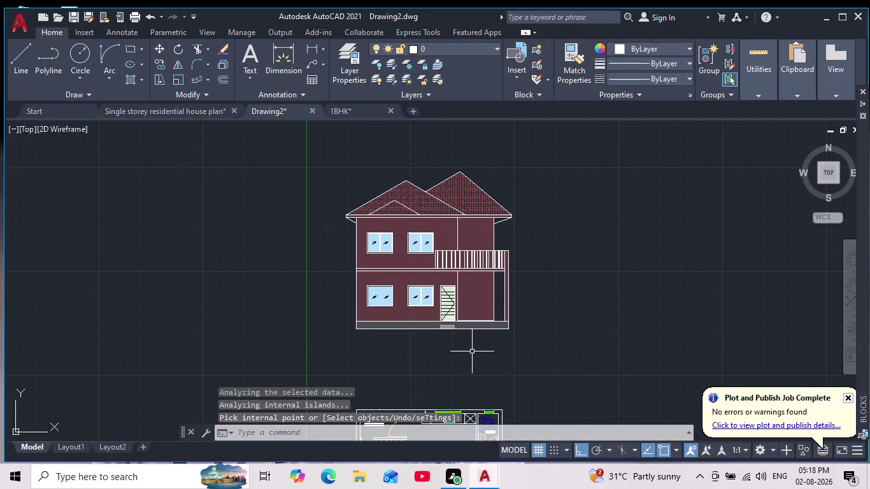
scroll(up, 3)
scroll(up, 3)
Delete the light grey step fill and the grey plinth hatch.
click(439, 280)
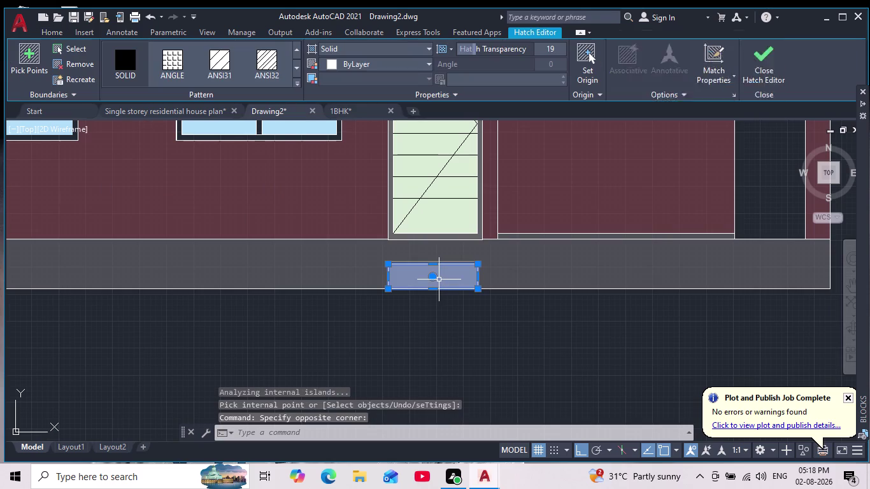
key(Delete)
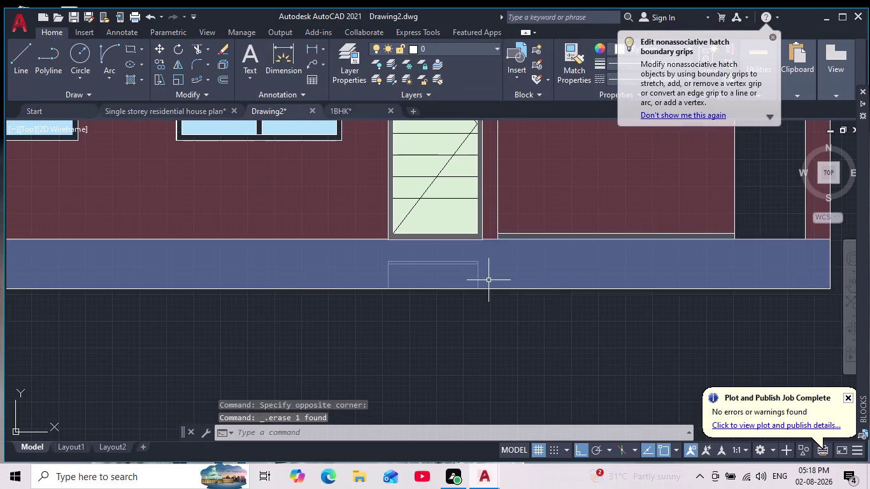
click(429, 279)
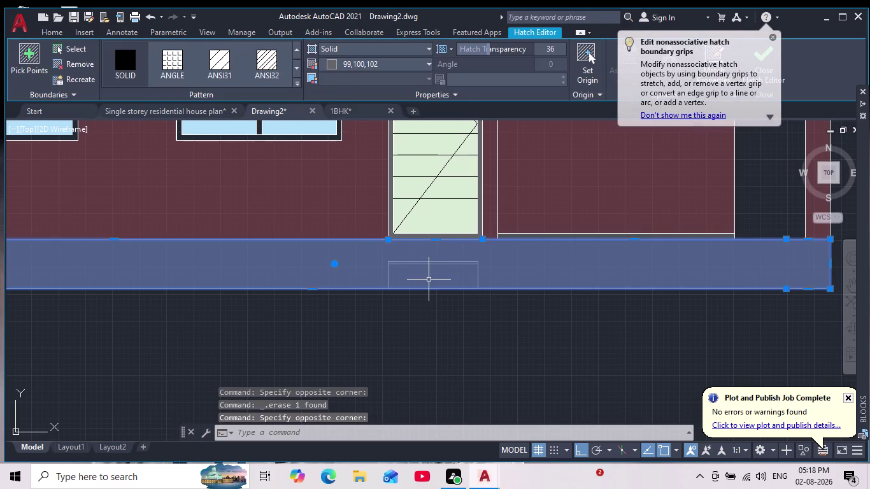
key(Escape)
scroll(down, 3)
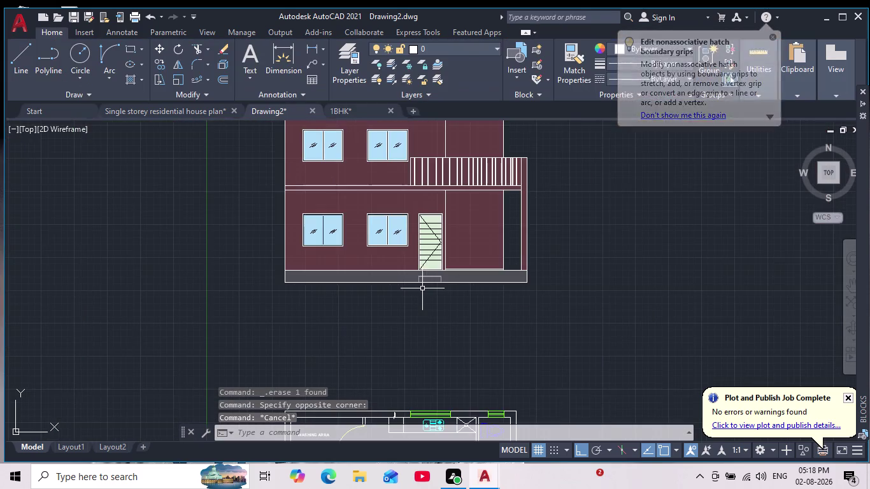
scroll(up, 3)
scroll(up, 3)
click(462, 283)
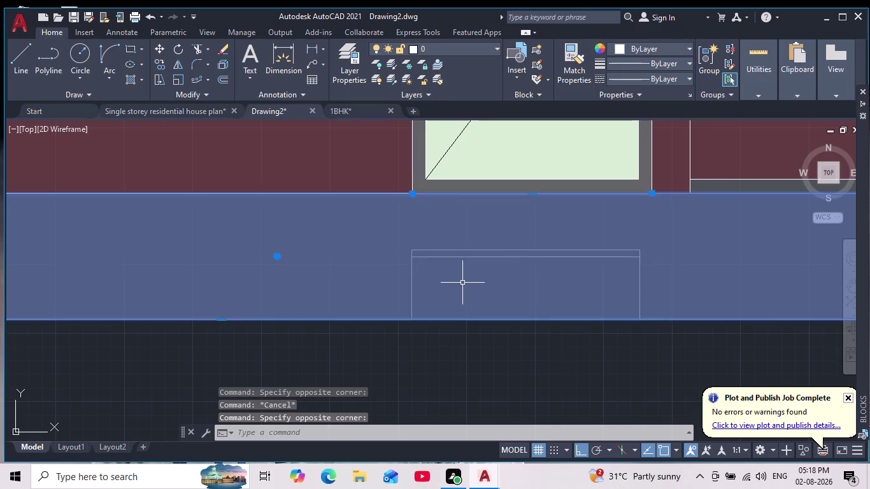
key(Delete)
Window-select the old step rectangle below the staircase door and delete it.
scroll(down, 3)
scroll(up, 3)
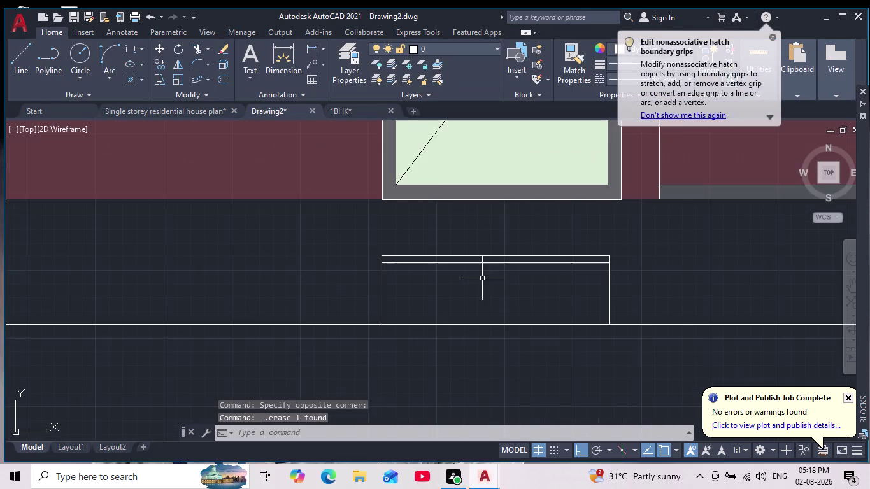
drag(648, 235, 631, 240)
click(343, 290)
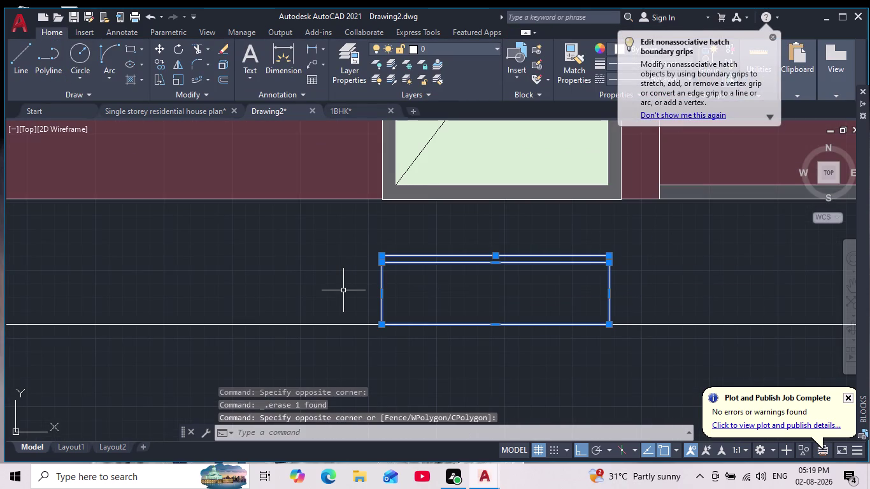
key(Delete)
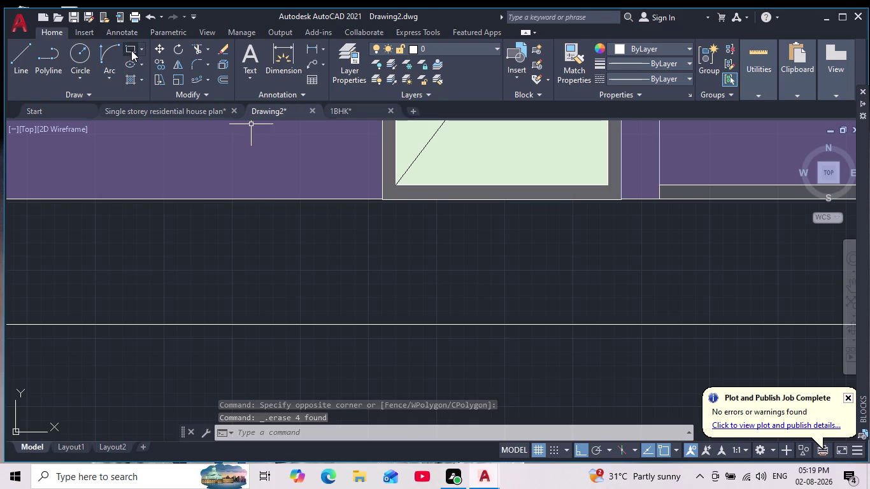
Draw a new step rectangle along the plinth.
click(134, 50)
middle_drag(460, 301, 388, 307)
scroll(down, 3)
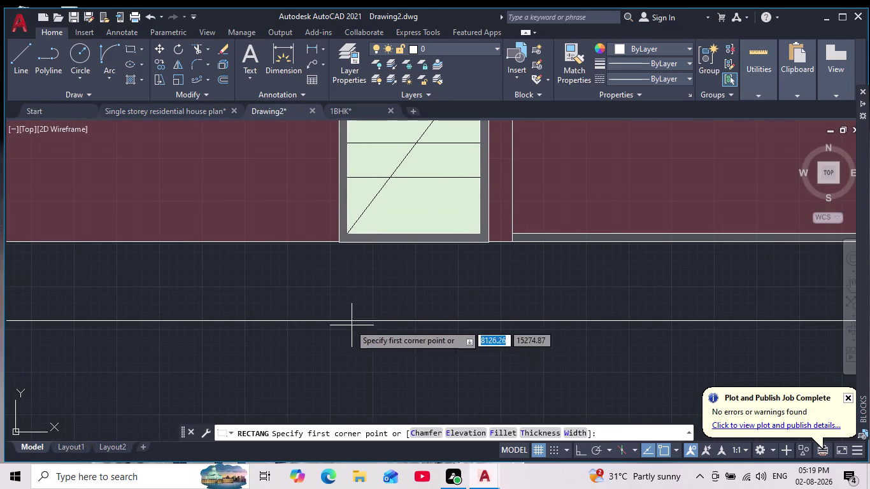
click(217, 320)
scroll(down, 3)
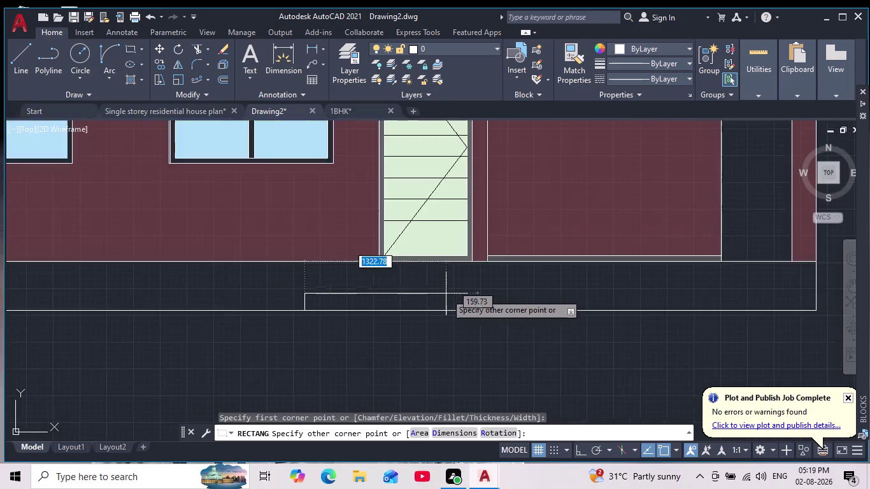
scroll(down, 3)
scroll(up, 3)
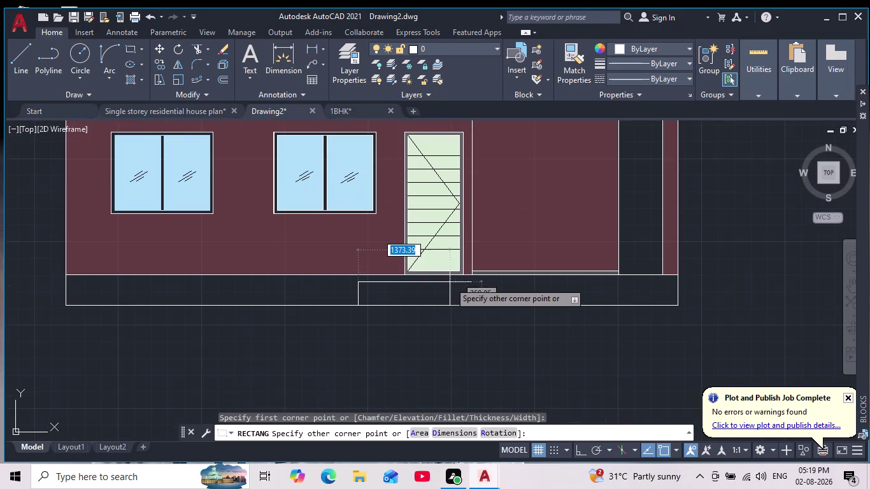
scroll(up, 3)
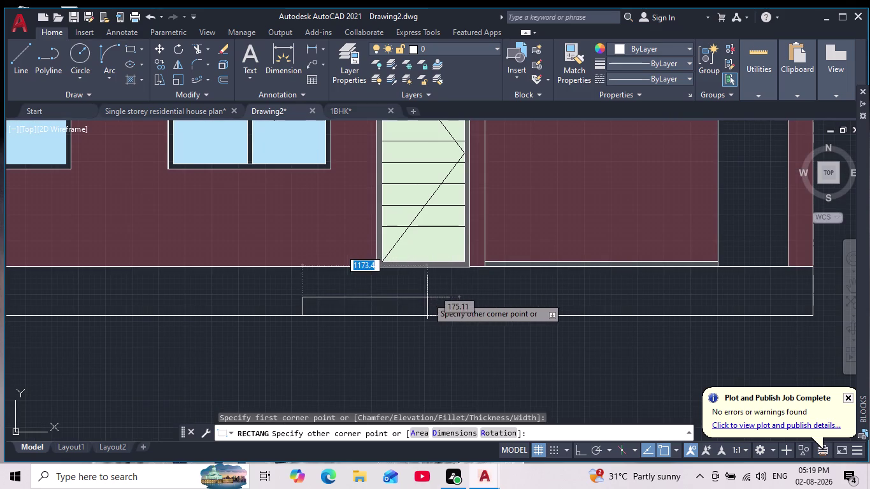
click(429, 291)
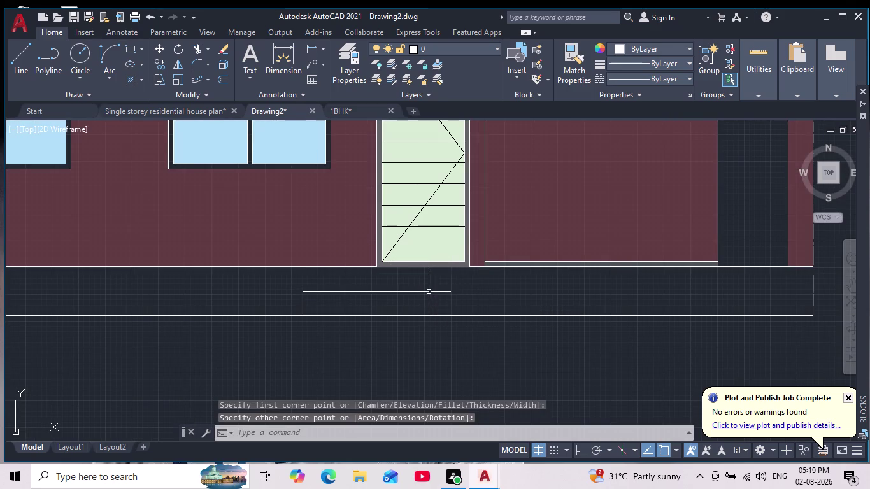
Move the step rectangle, with object snap off, under the staircase door.
click(372, 292)
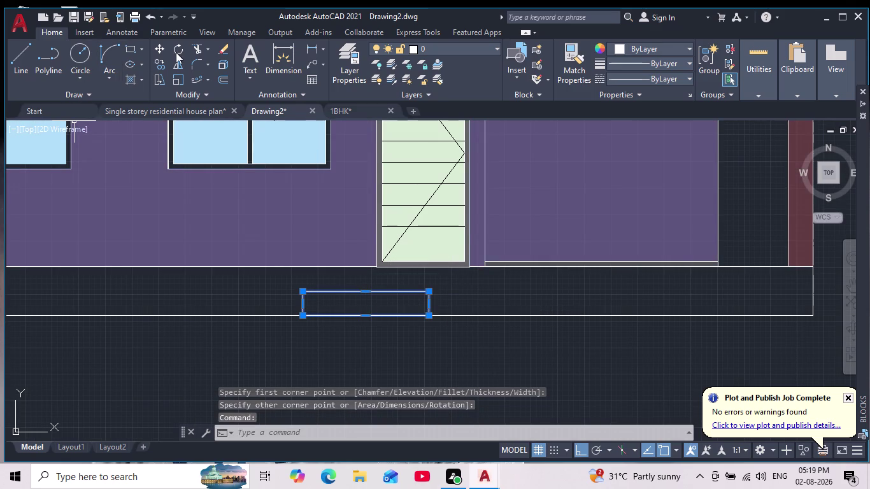
click(161, 48)
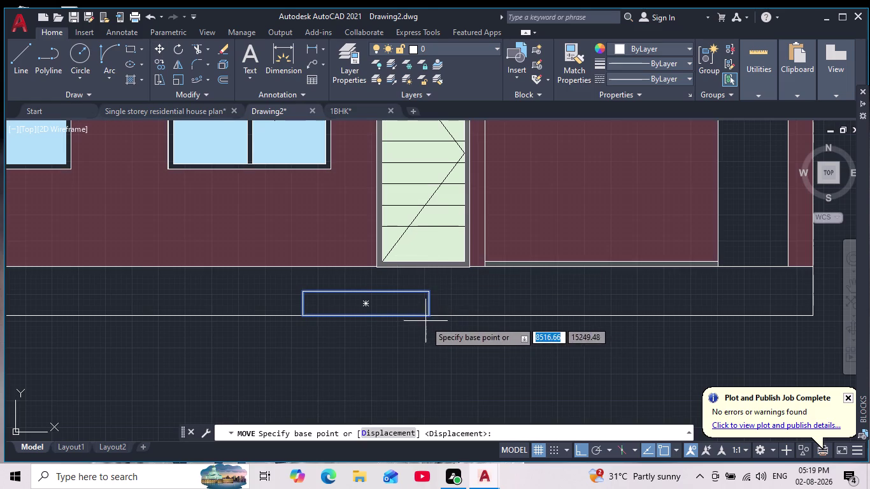
click(424, 319)
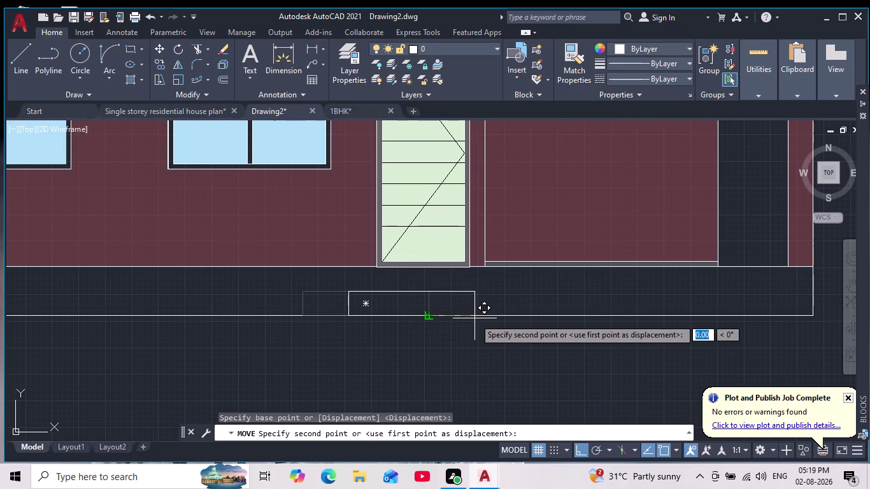
click(666, 449)
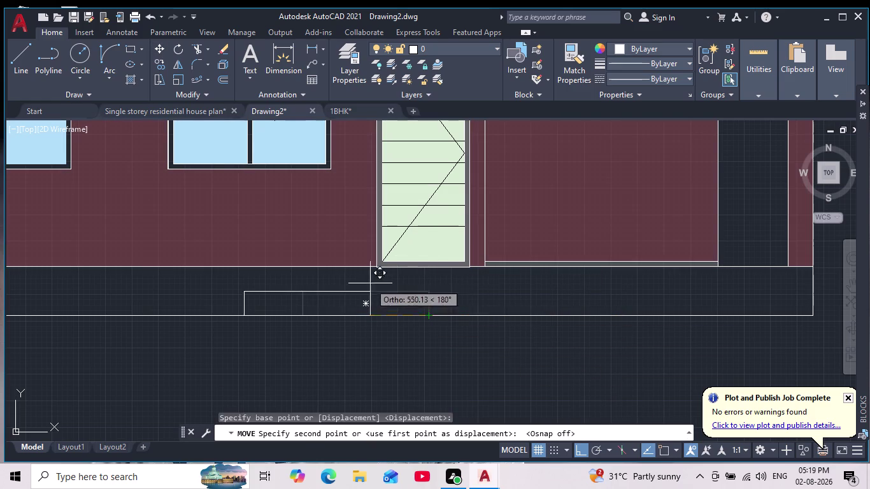
click(470, 311)
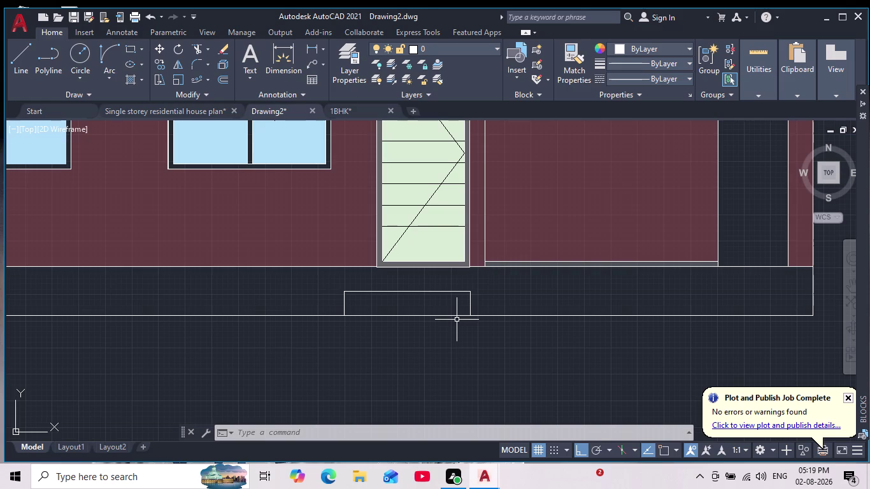
Zoom and pan over the whole elevation, then start a rectangle for the upper-storey wall.
scroll(down, 3)
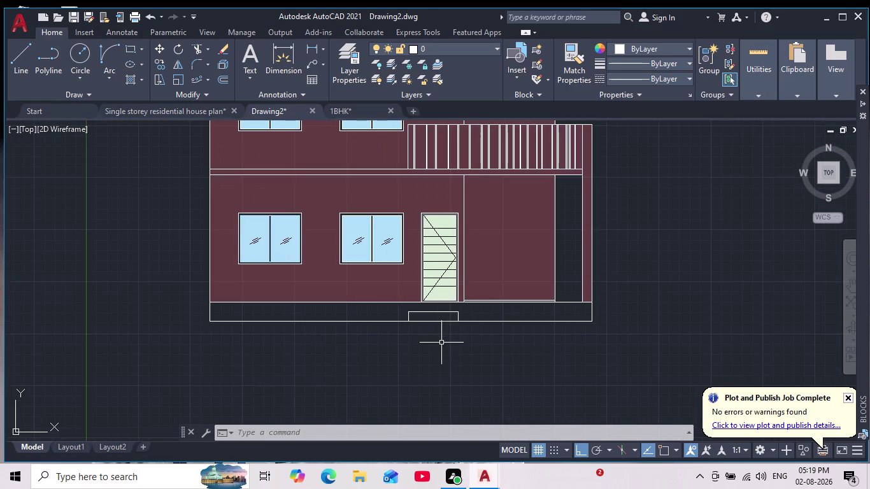
scroll(down, 3)
scroll(up, 3)
scroll(up, 3)
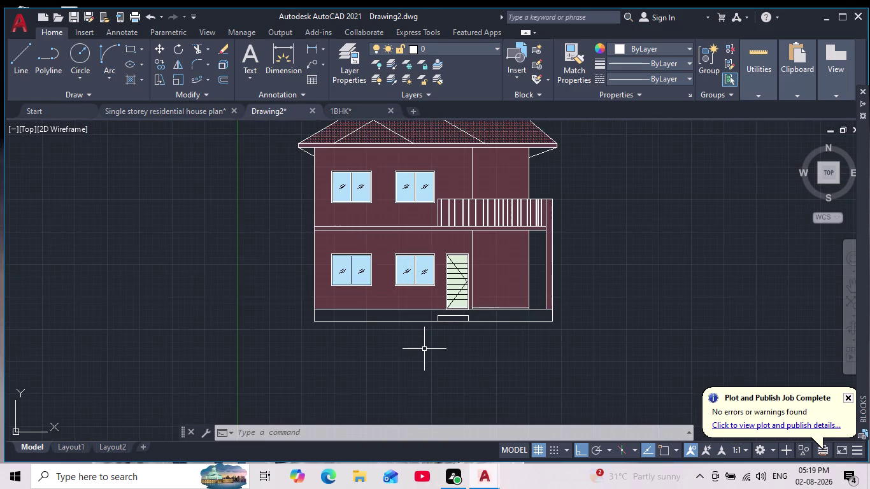
middle_drag(423, 349, 458, 456)
middle_drag(464, 403, 449, 327)
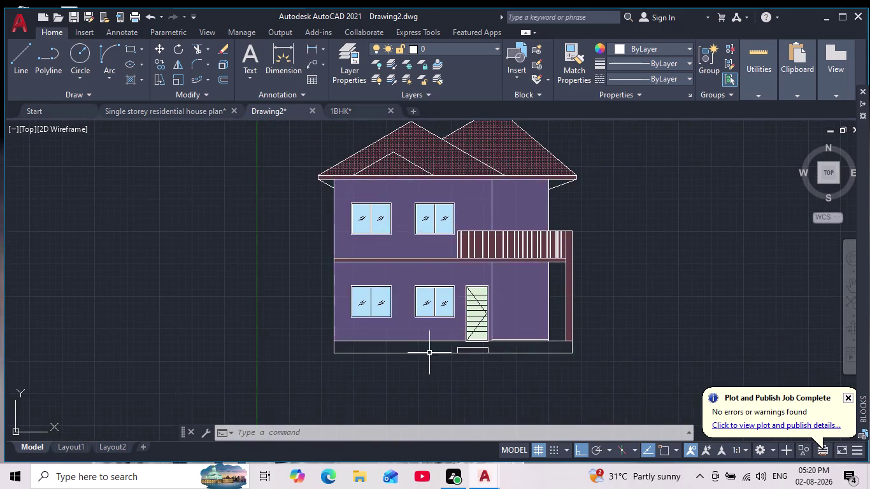
scroll(up, 3)
scroll(down, 3)
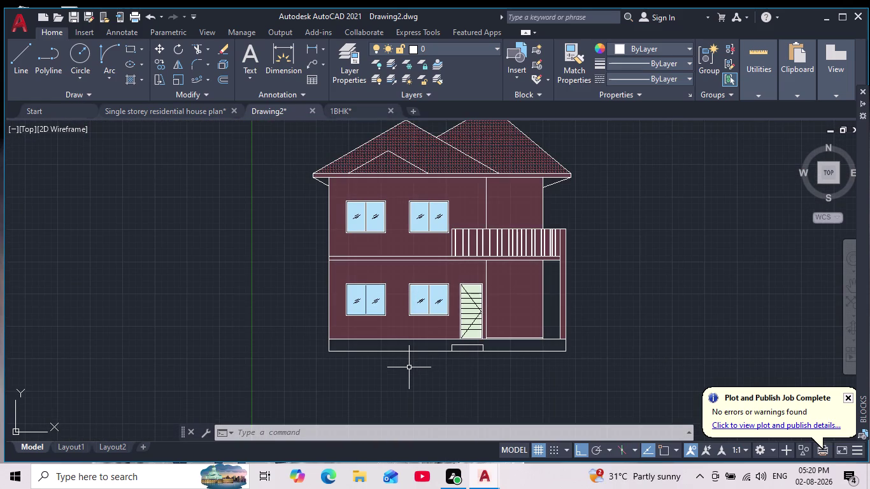
scroll(down, 3)
scroll(up, 3)
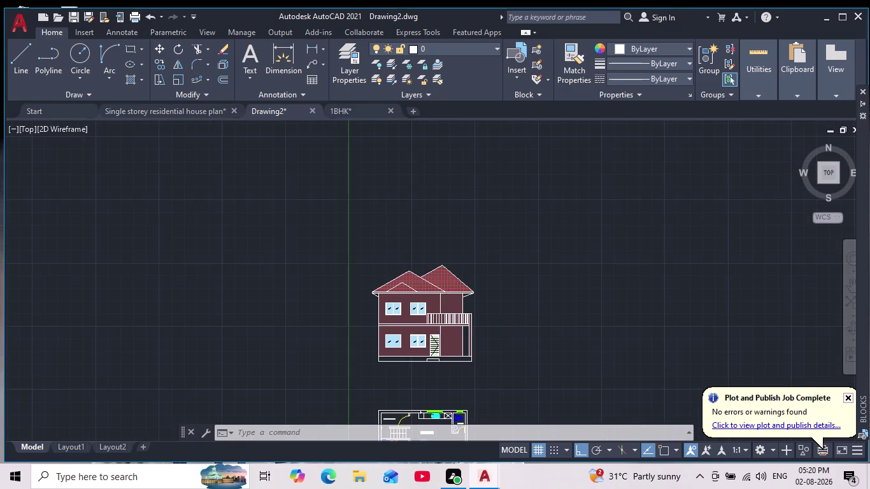
scroll(up, 3)
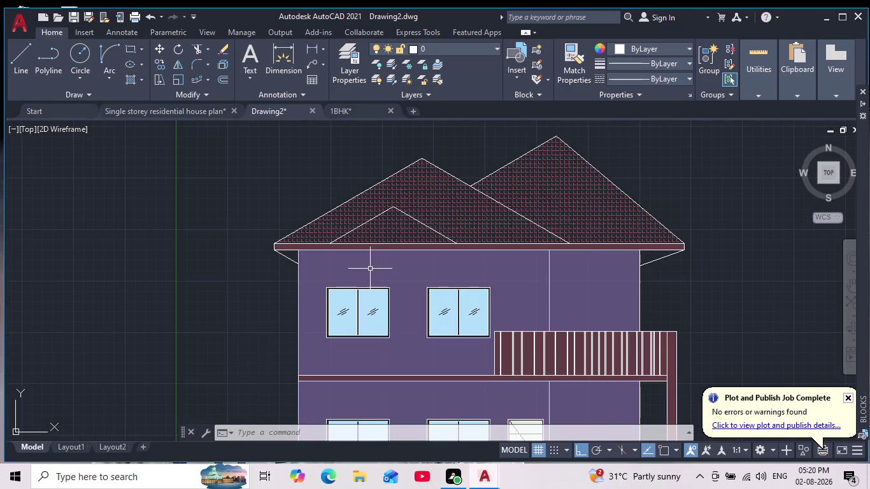
scroll(up, 3)
scroll(down, 3)
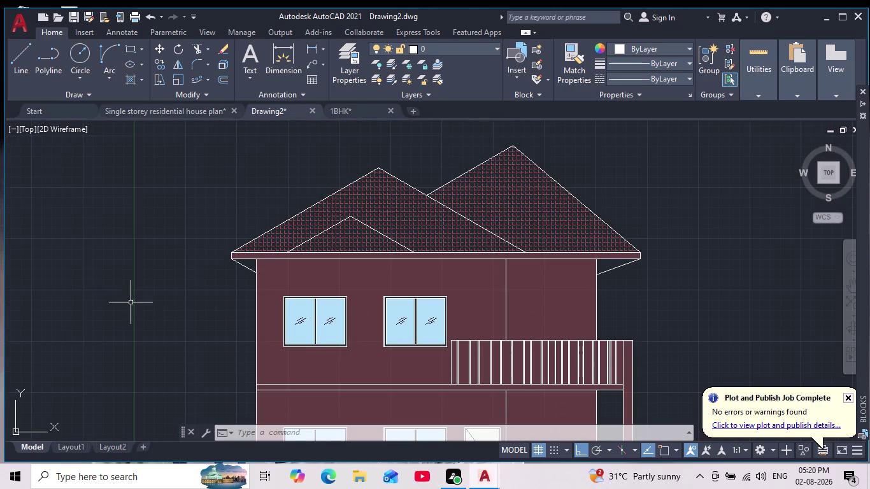
click(131, 47)
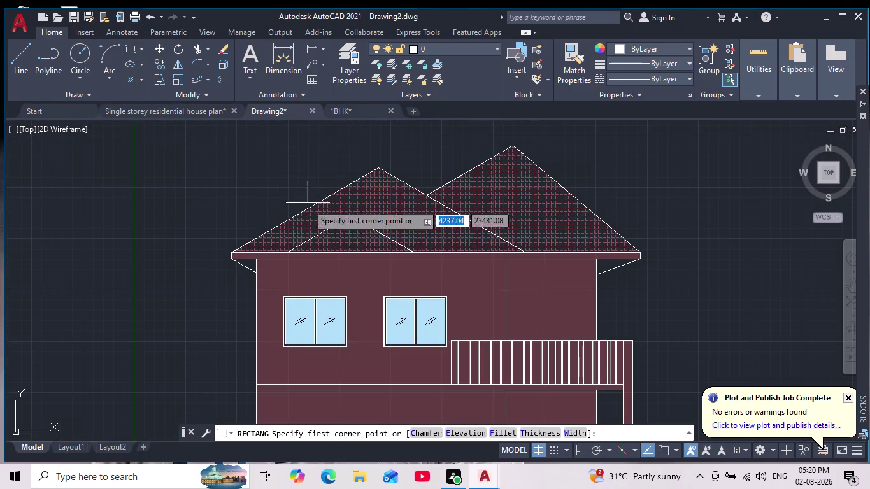
Draw a small square vent below the left eaves and select it for copying.
scroll(up, 3)
click(214, 247)
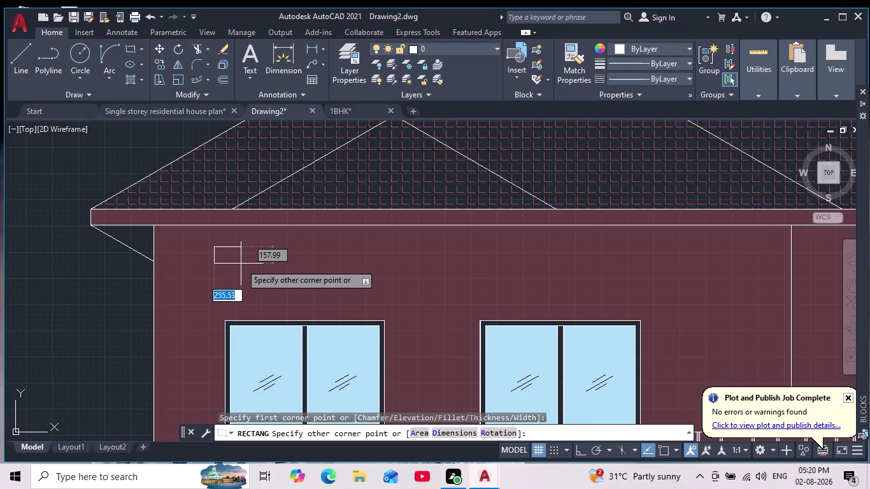
click(242, 268)
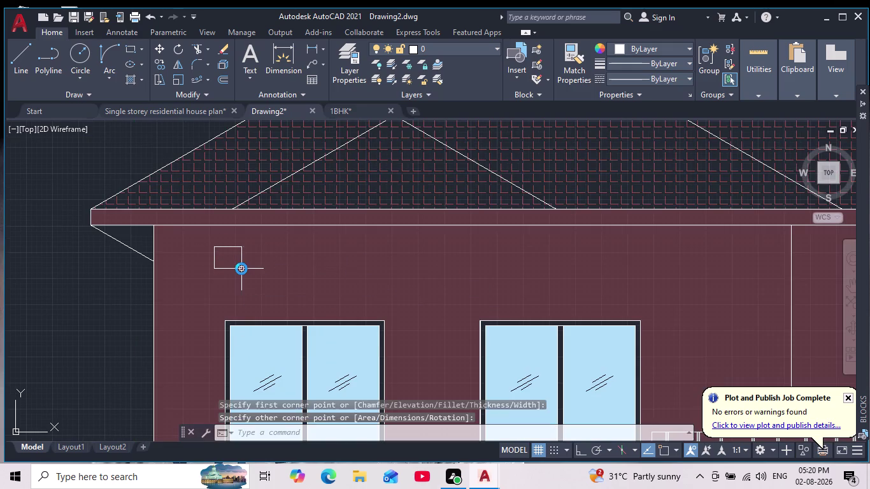
scroll(down, 3)
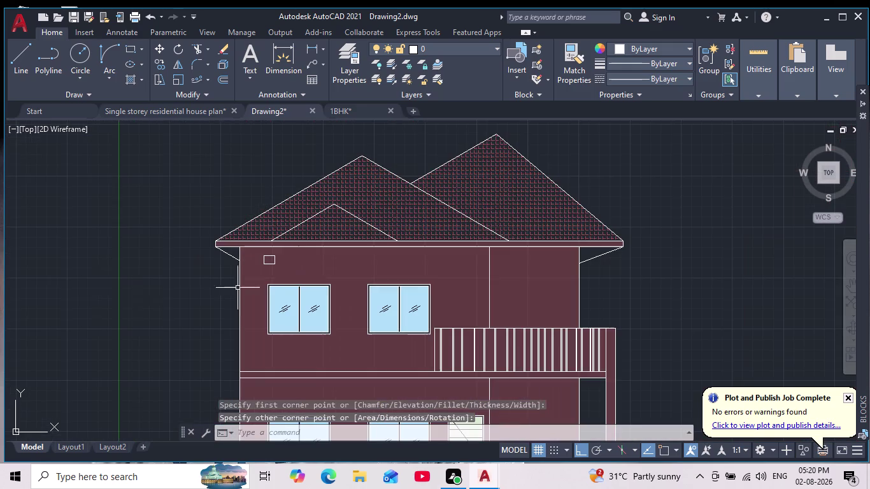
scroll(up, 3)
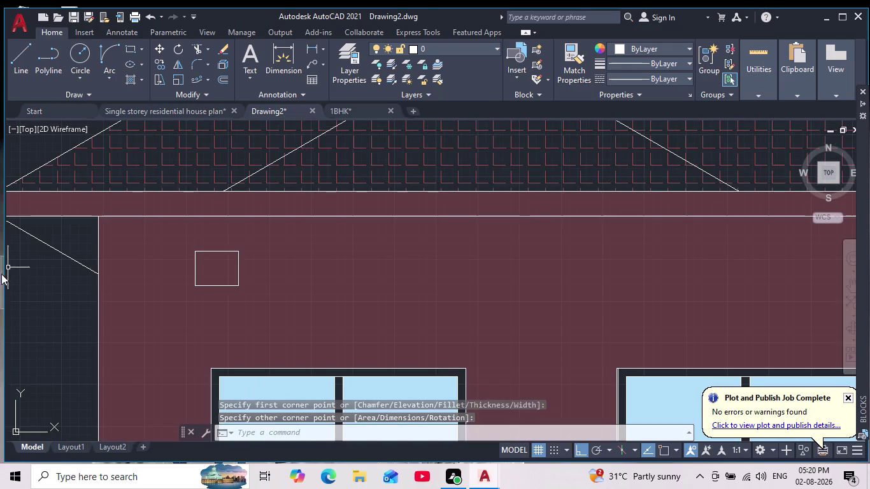
click(230, 251)
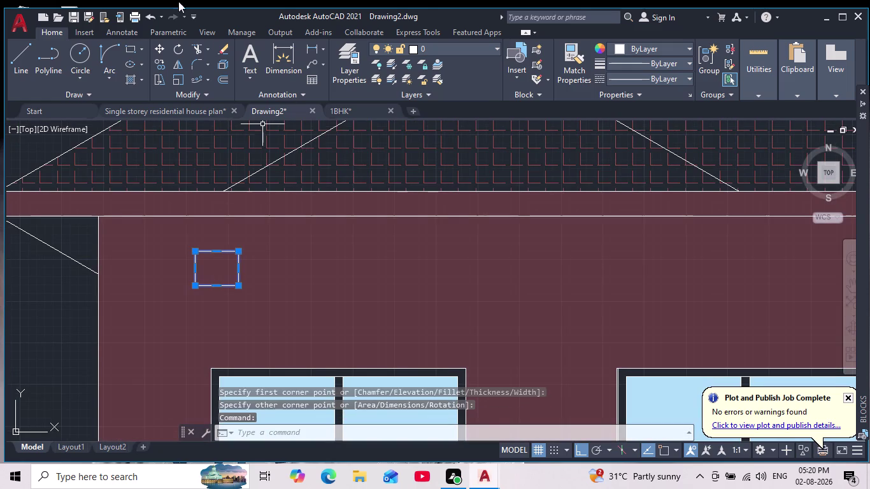
click(160, 63)
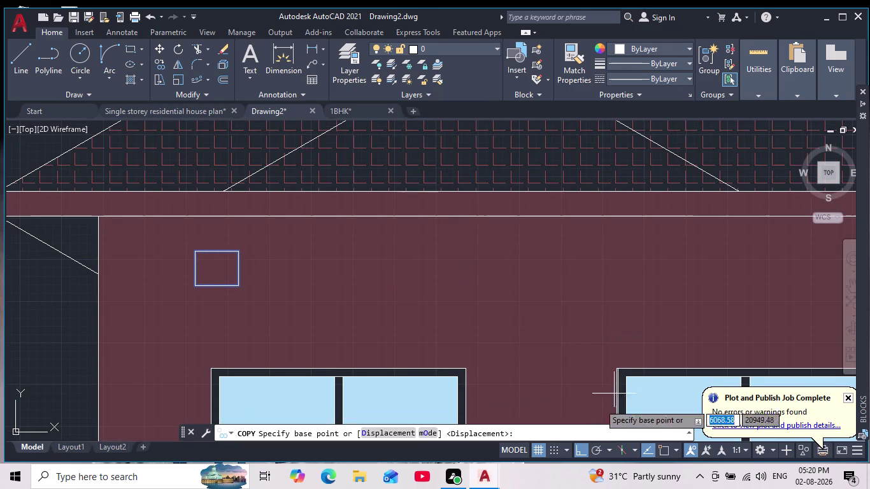
Copy the vent to four positions rightward along the upper wall.
click(663, 445)
click(235, 254)
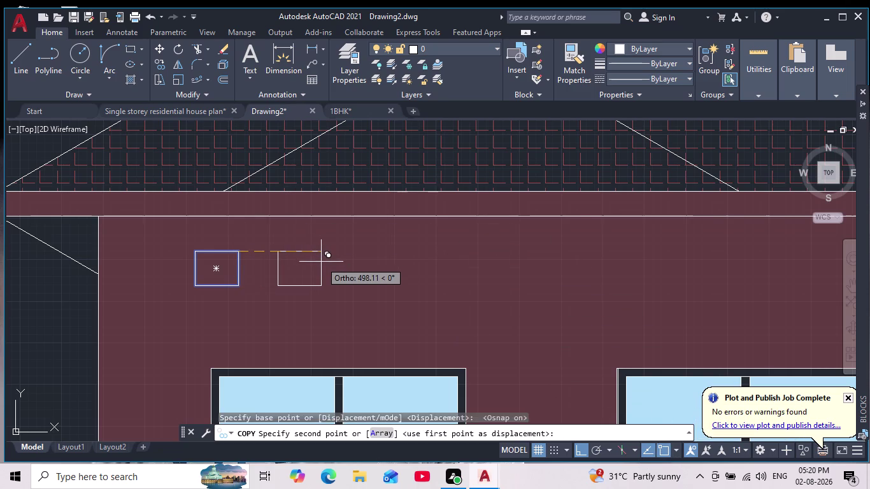
scroll(down, 3)
click(322, 262)
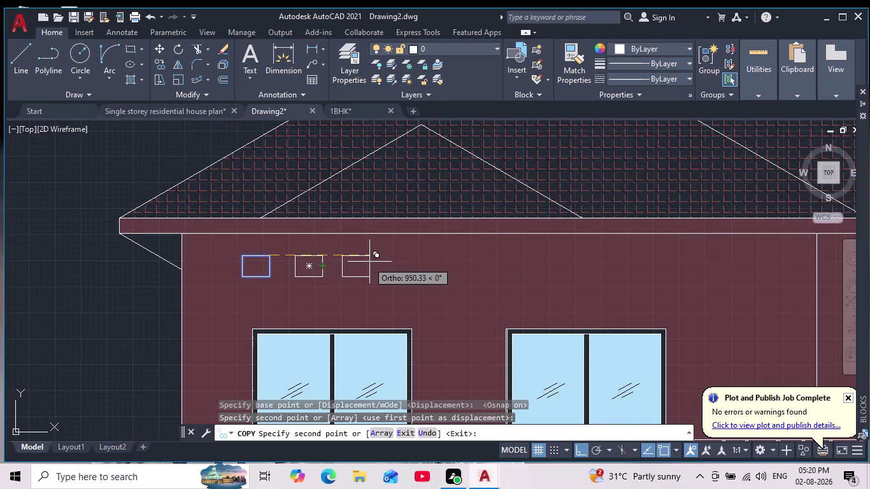
click(376, 262)
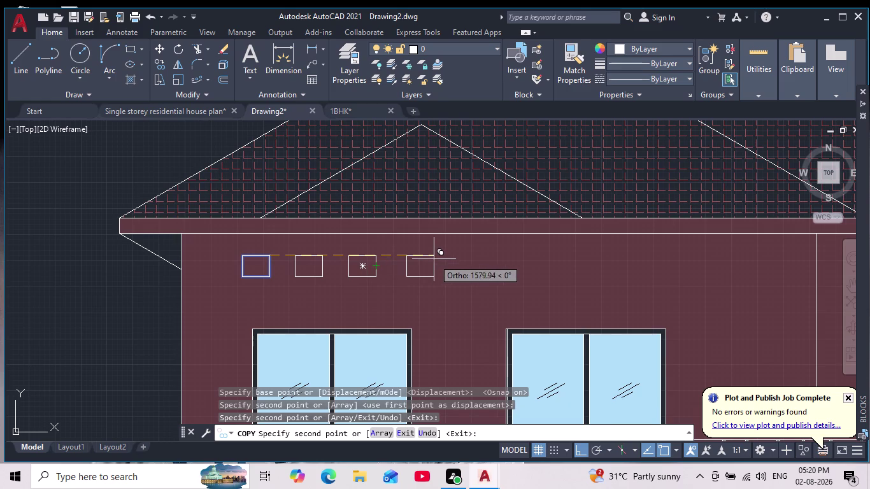
click(437, 259)
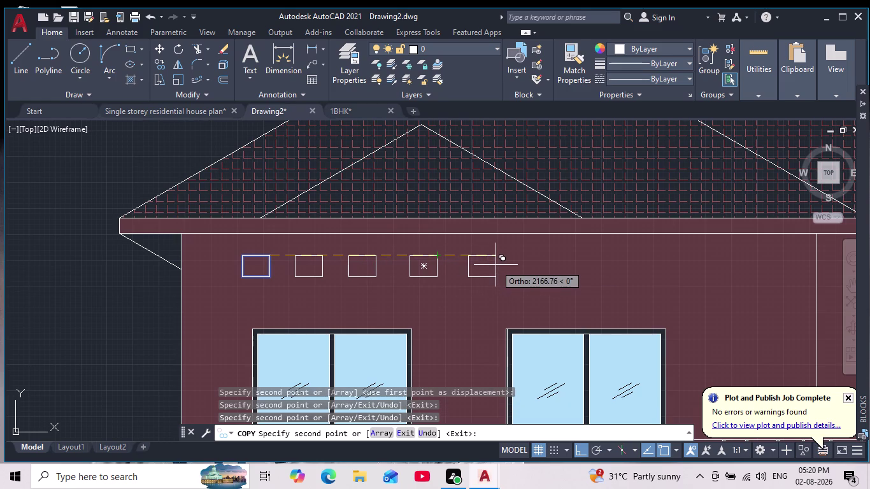
click(495, 265)
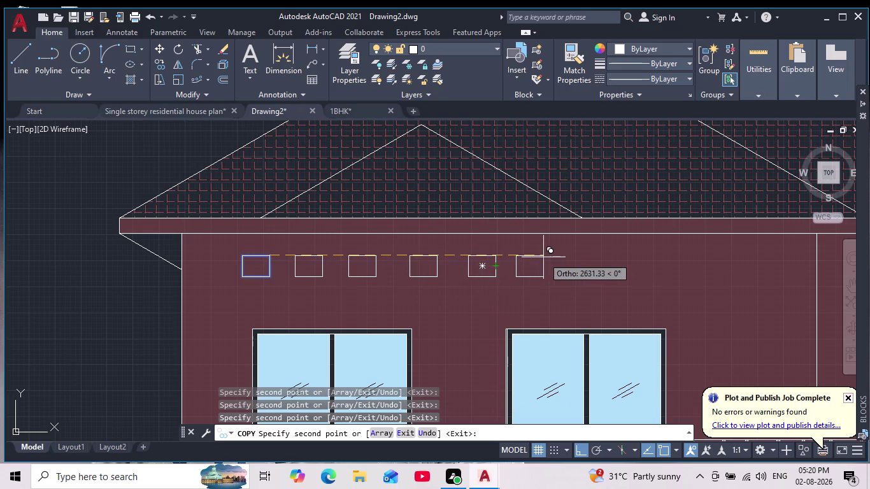
Place five more vent copies, continuing to the wall's right end.
scroll(down, 3)
middle_drag(579, 261, 467, 268)
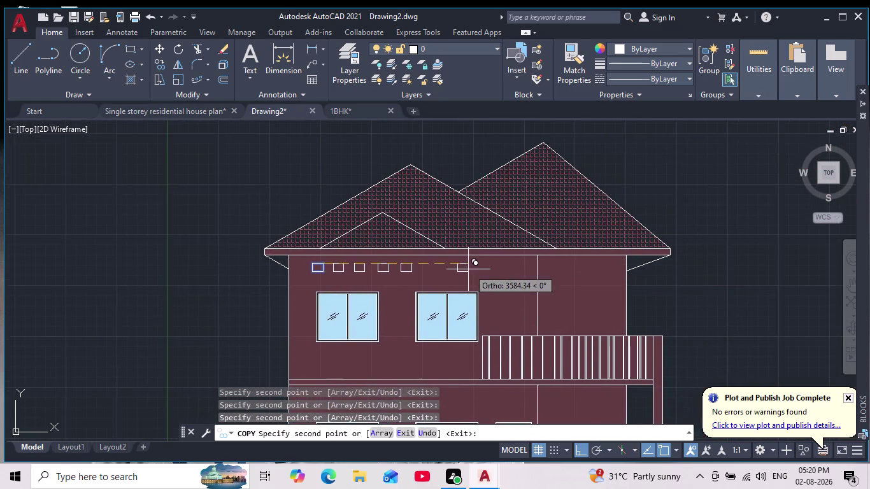
scroll(up, 3)
click(398, 267)
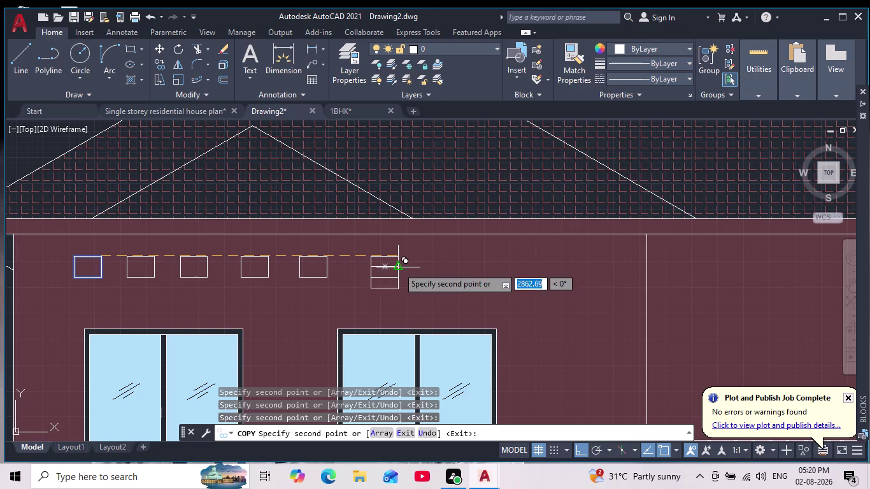
click(455, 264)
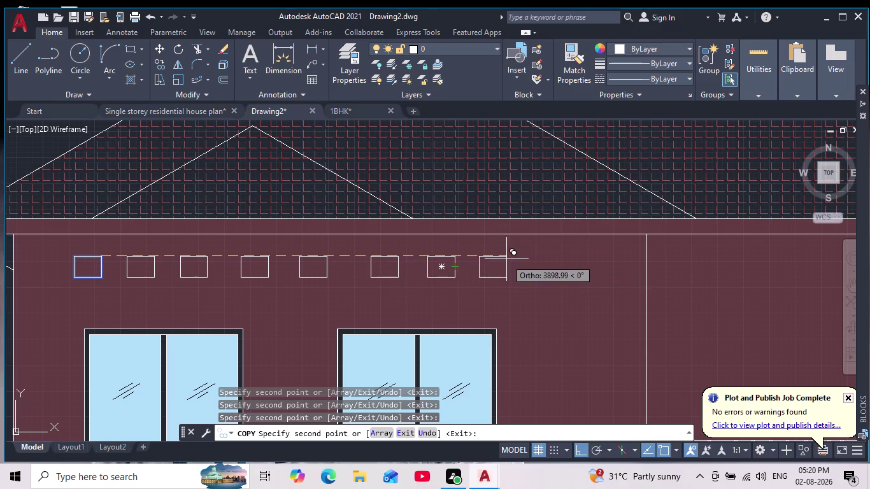
click(511, 259)
click(568, 261)
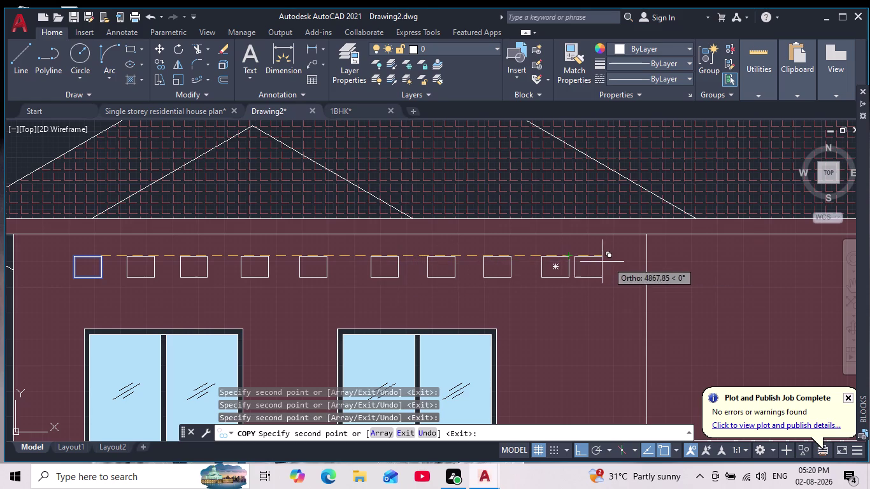
click(621, 260)
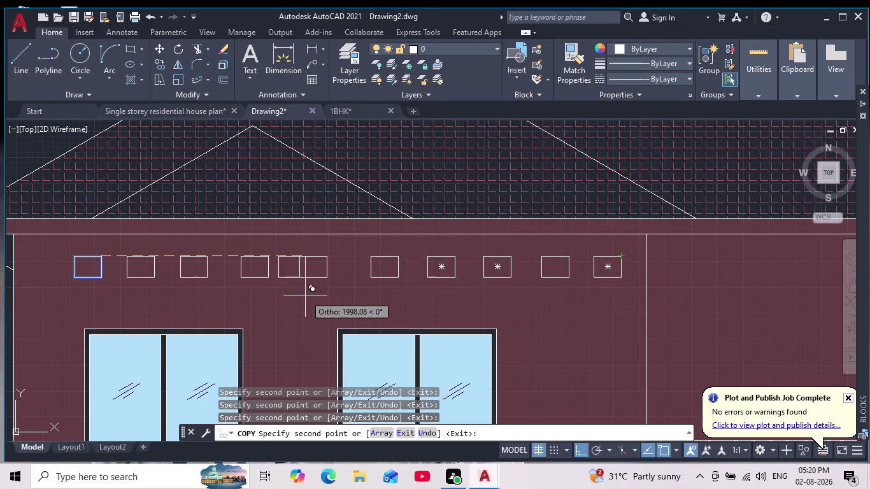
Add one vent copy left of the original and end copying.
scroll(down, 3)
middle_drag(275, 285, 431, 275)
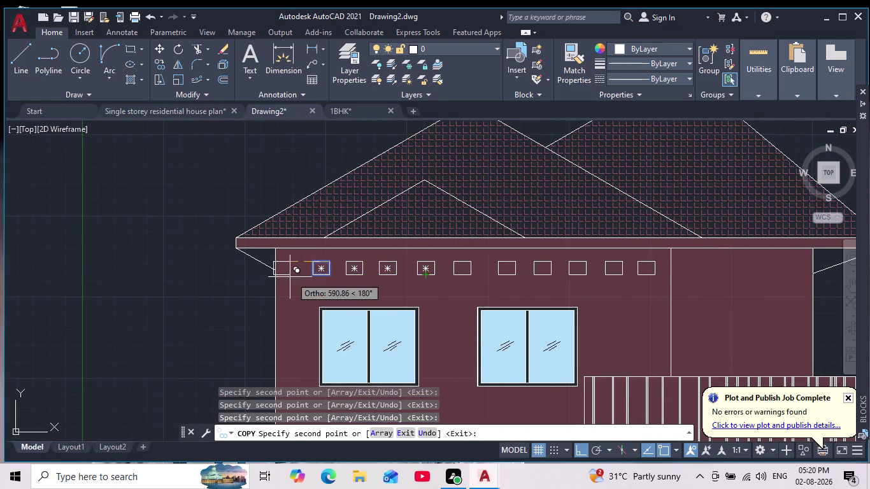
scroll(up, 3)
click(325, 283)
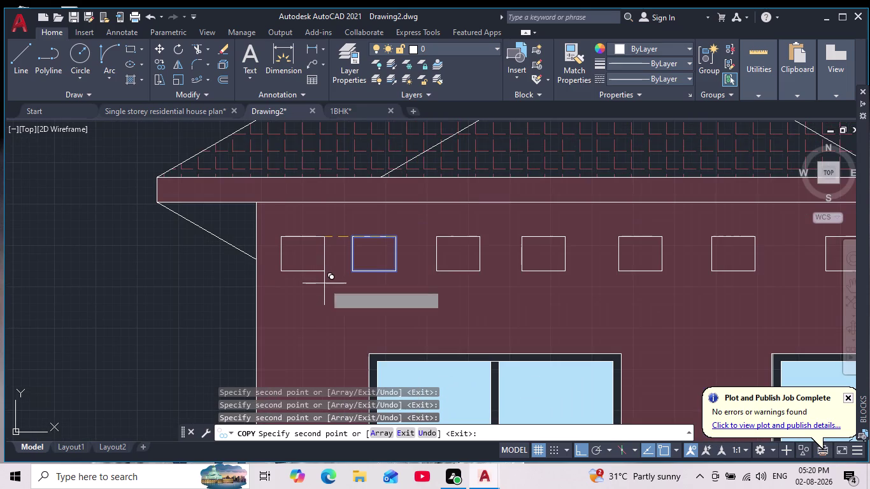
key(Return)
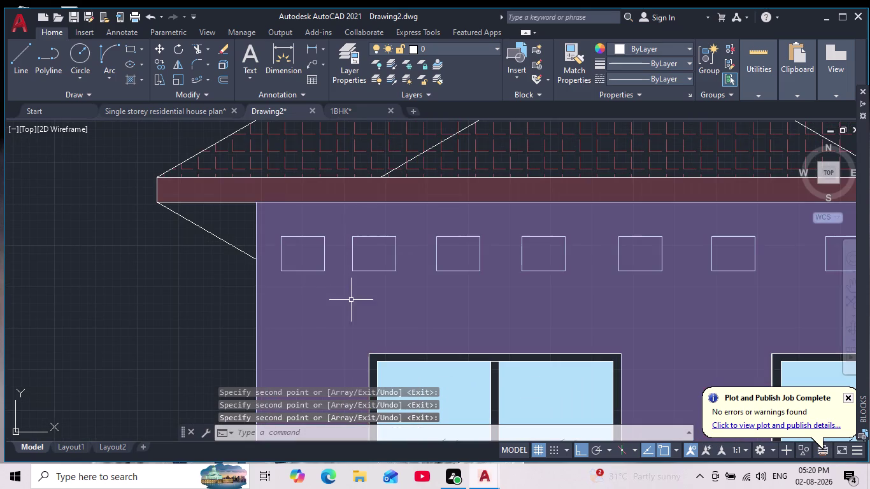
key(Escape)
key(Escape)
scroll(down, 3)
middle_drag(132, 357, 162, 257)
scroll(down, 3)
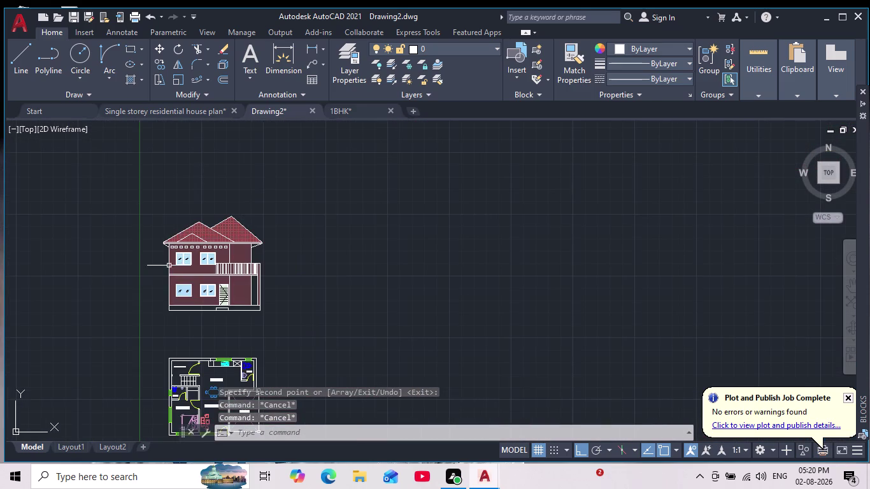
Pan and zoom around the elevation to inspect the vent row on the upper wall.
scroll(up, 3)
scroll(down, 3)
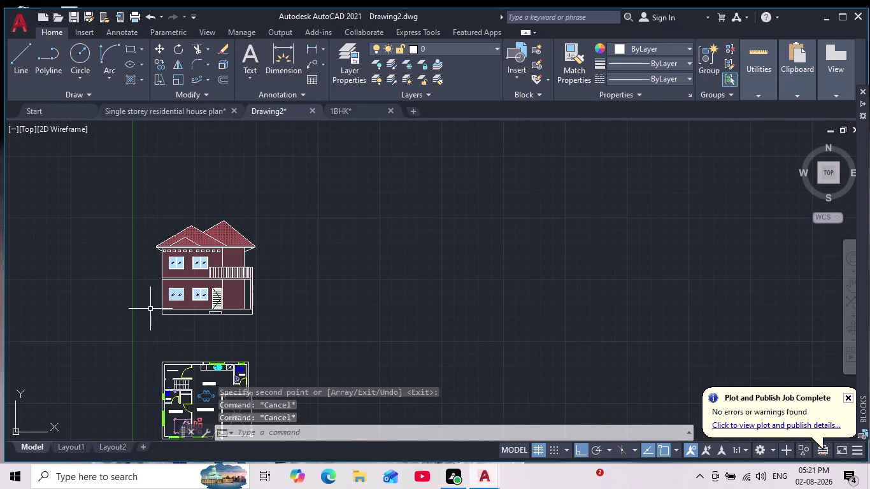
middle_drag(136, 317, 151, 339)
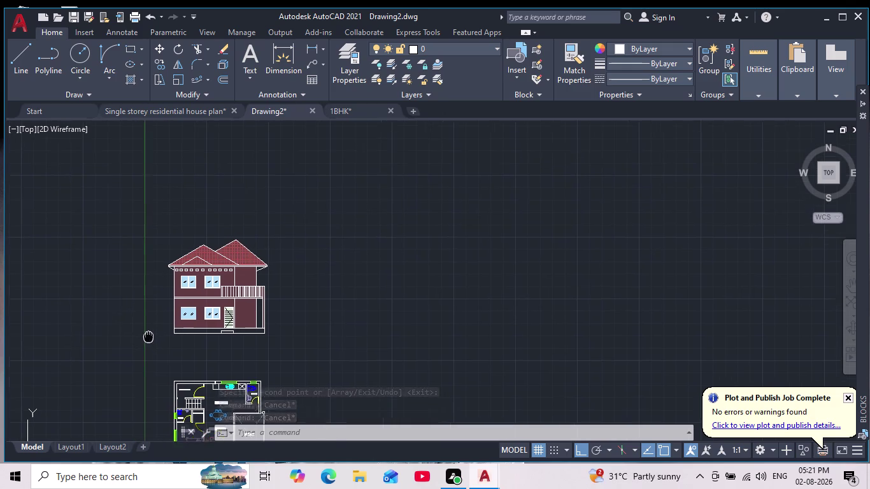
middle_drag(151, 340, 153, 343)
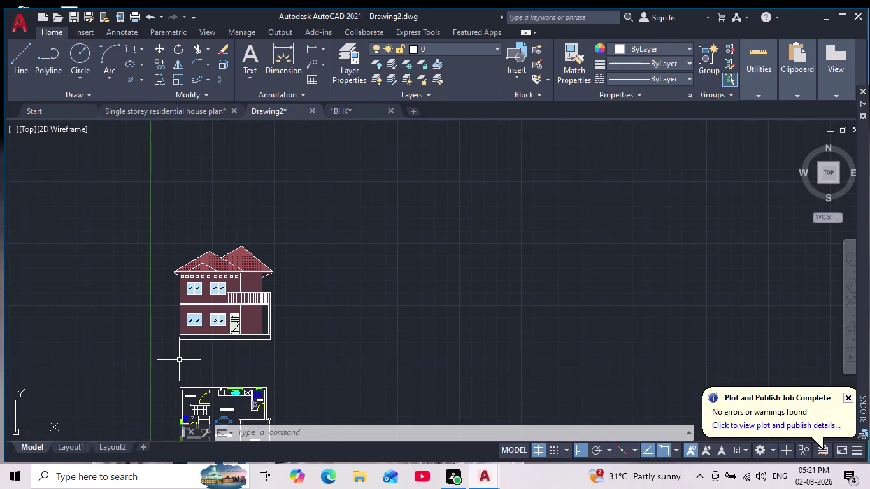
scroll(up, 3)
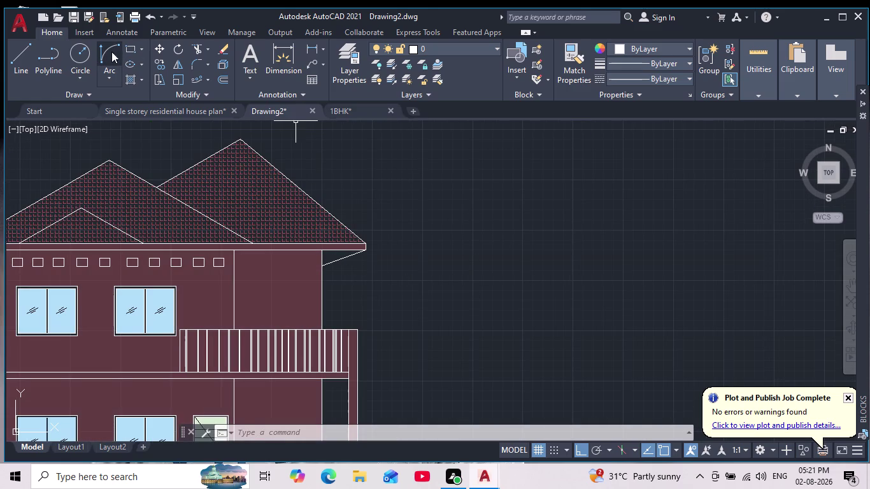
middle_drag(204, 213, 682, 259)
scroll(down, 3)
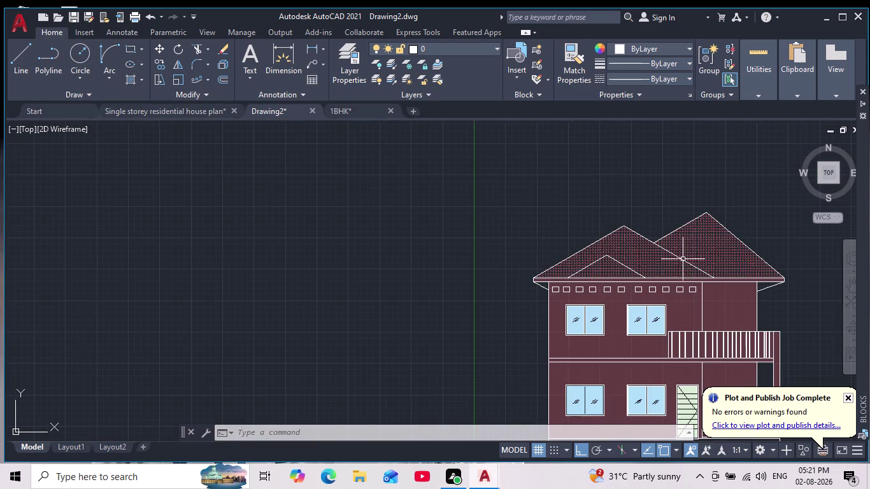
middle_drag(826, 322, 645, 290)
scroll(up, 3)
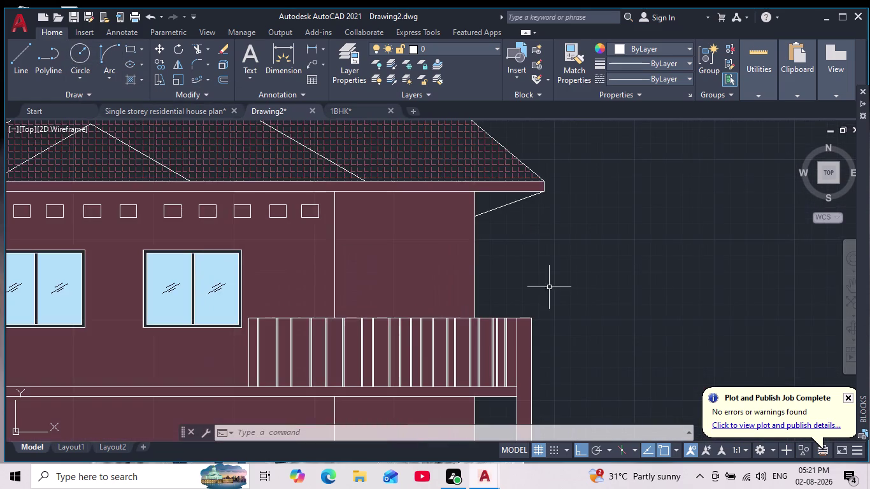
scroll(down, 3)
Undo the copied vents with Ctrl+Z, keeping only the original vent.
key(ctrl+z)
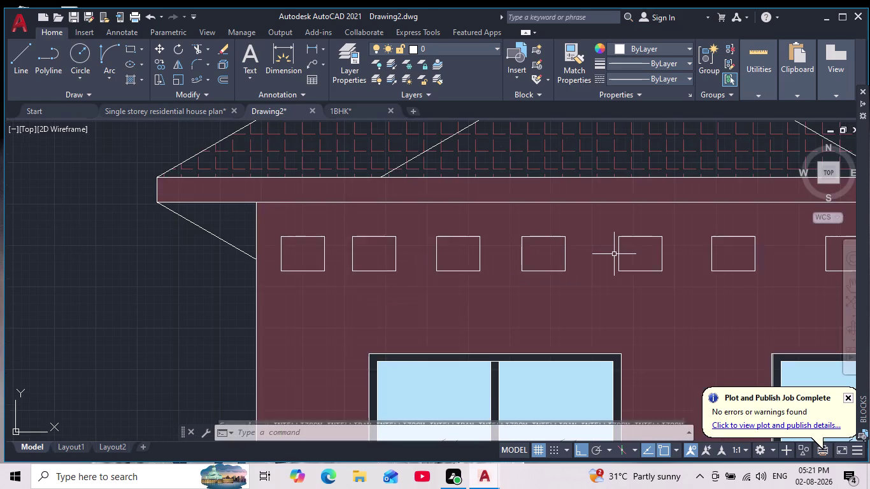
key(ctrl+z)
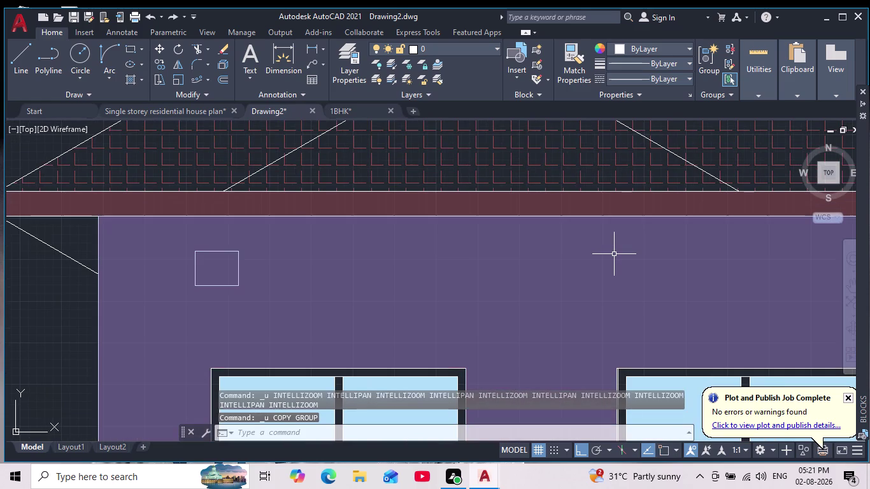
scroll(down, 3)
scroll(down, 3)
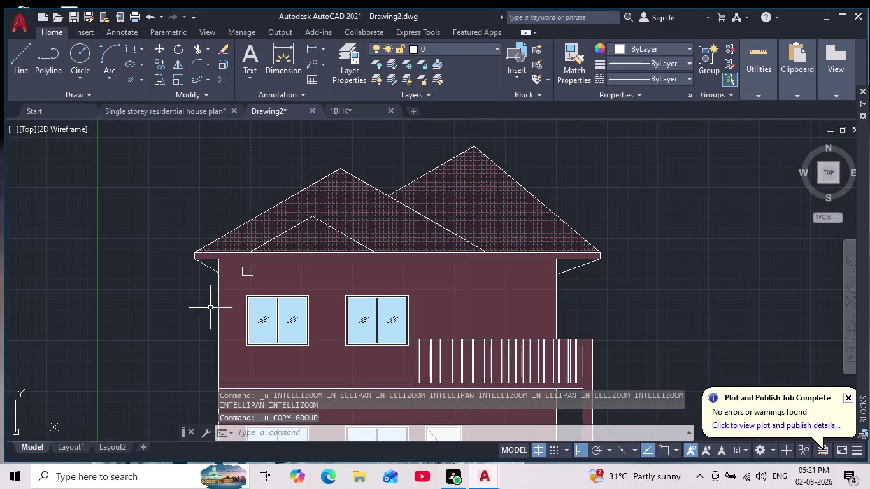
scroll(down, 3)
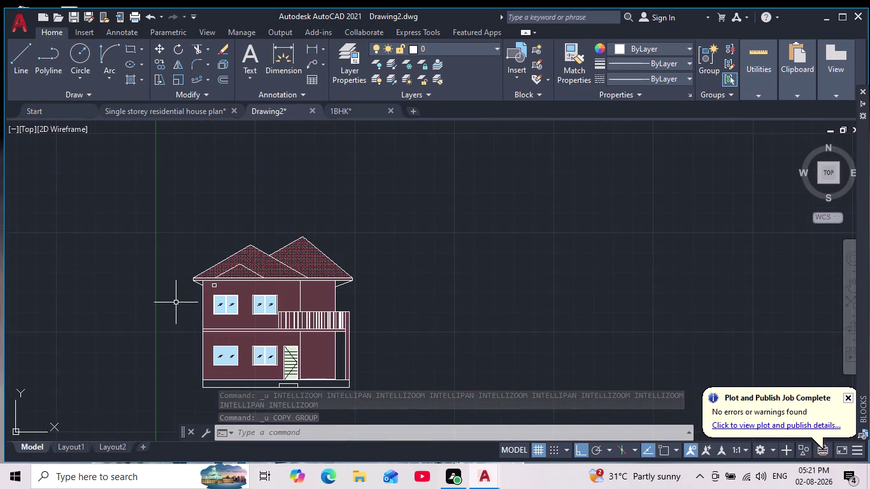
scroll(up, 3)
scroll(up, 3)
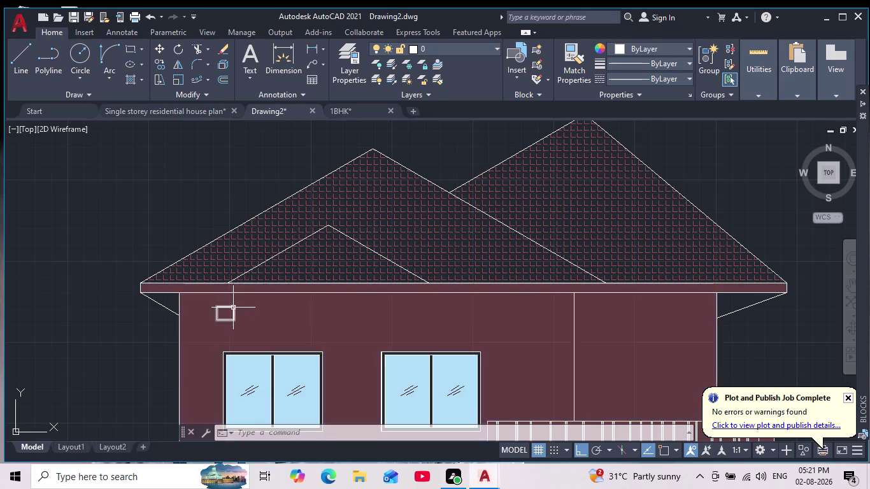
scroll(up, 3)
click(187, 307)
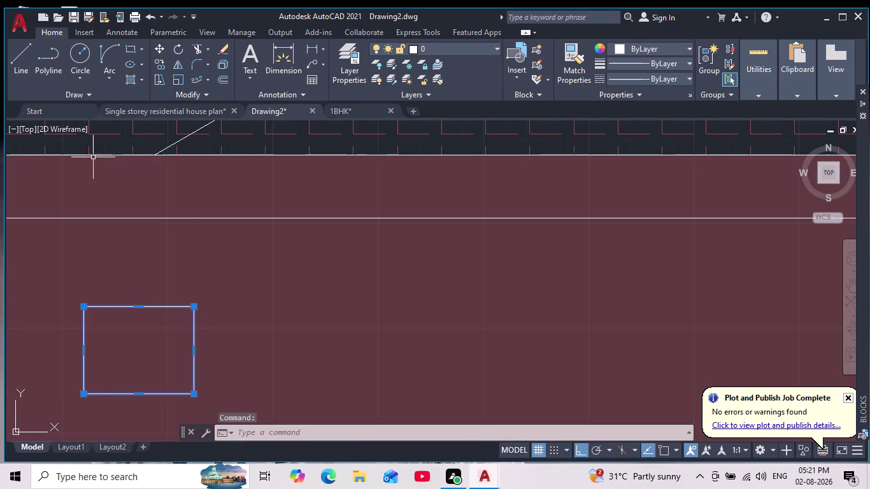
click(162, 59)
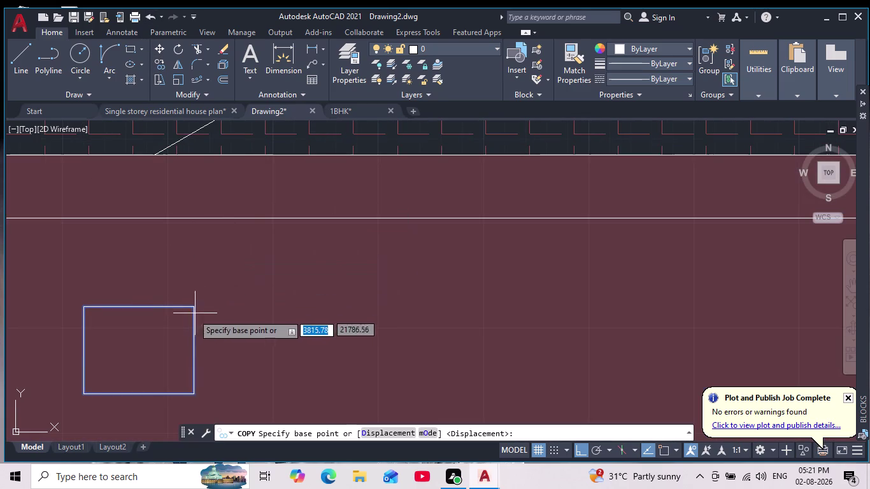
click(194, 306)
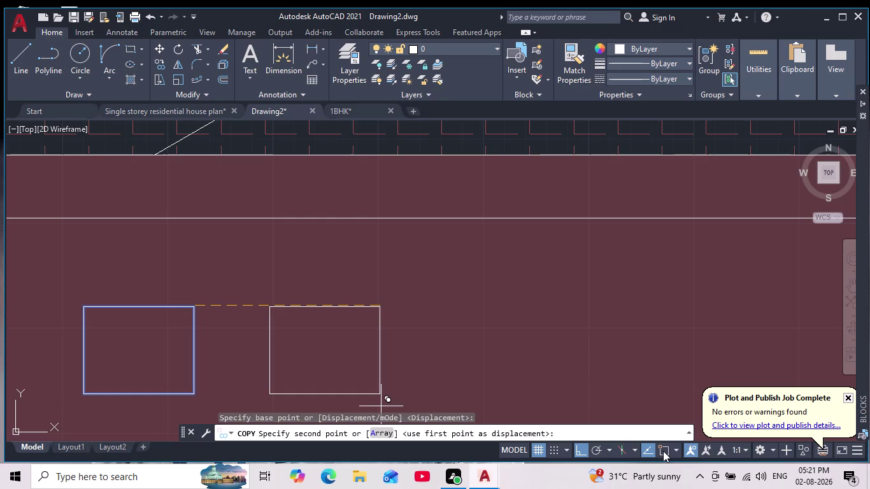
scroll(down, 3)
scroll(down, 3)
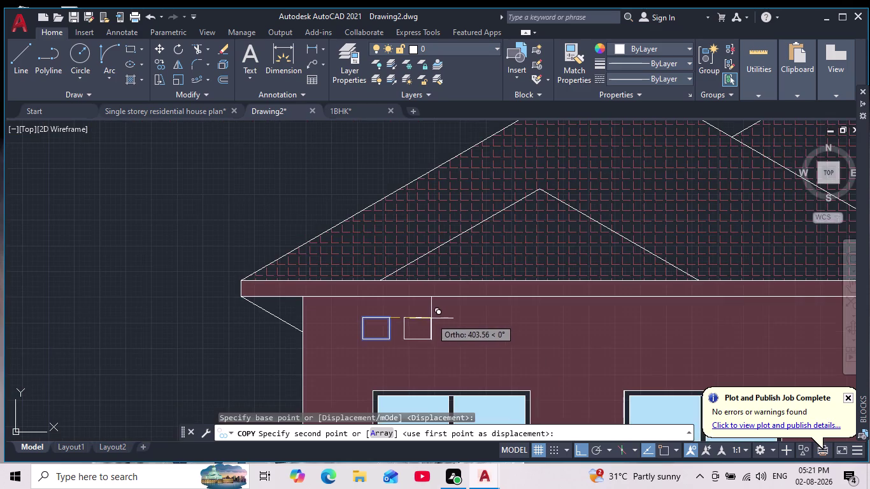
middle_drag(431, 319, 387, 308)
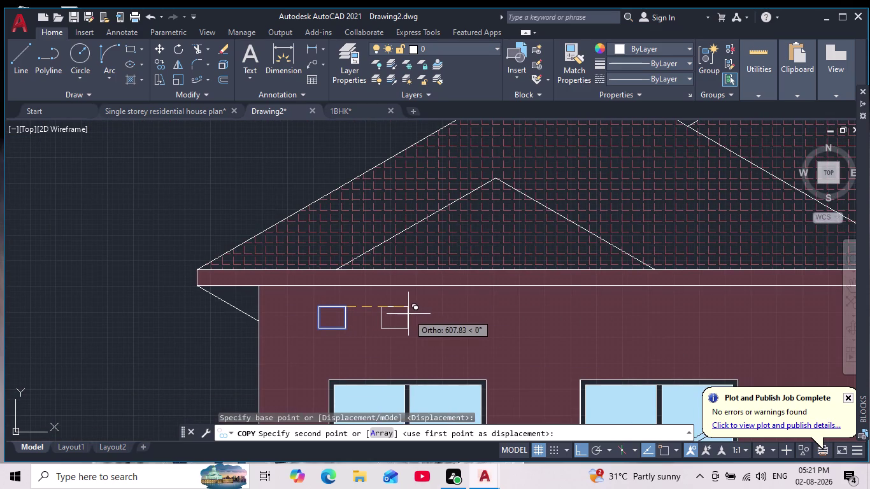
click(408, 313)
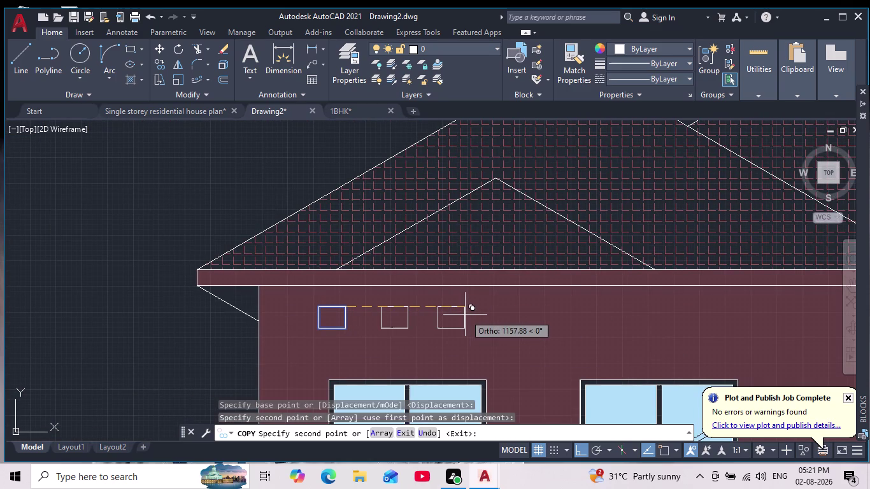
click(465, 314)
key(Escape)
scroll(down, 3)
middle_drag(493, 346, 419, 306)
scroll(down, 3)
middle_click(606, 337)
scroll(down, 3)
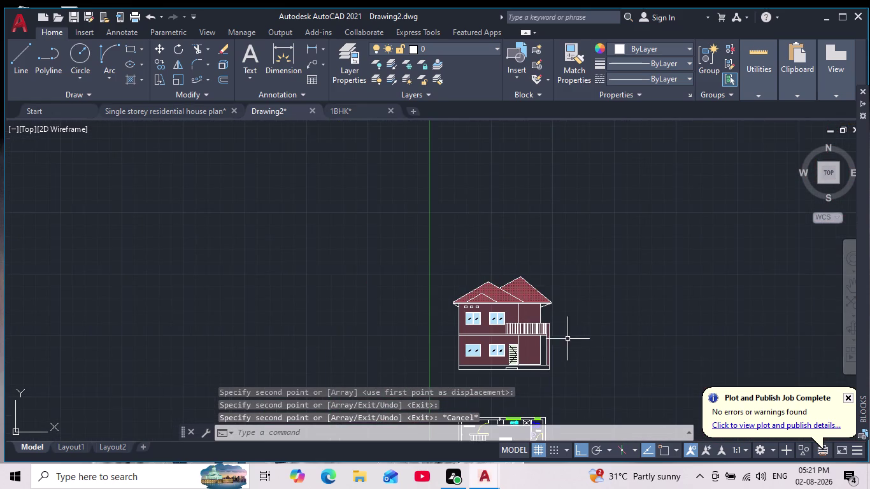
scroll(up, 3)
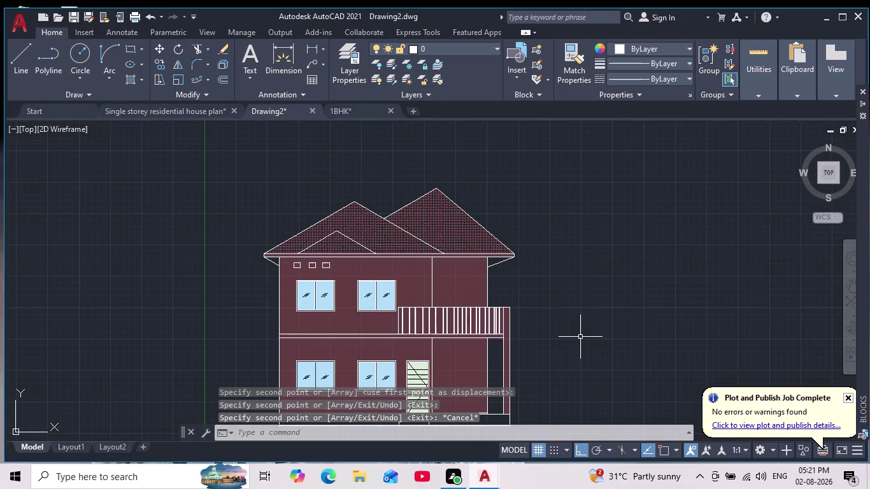
middle_drag(550, 325, 539, 347)
scroll(up, 3)
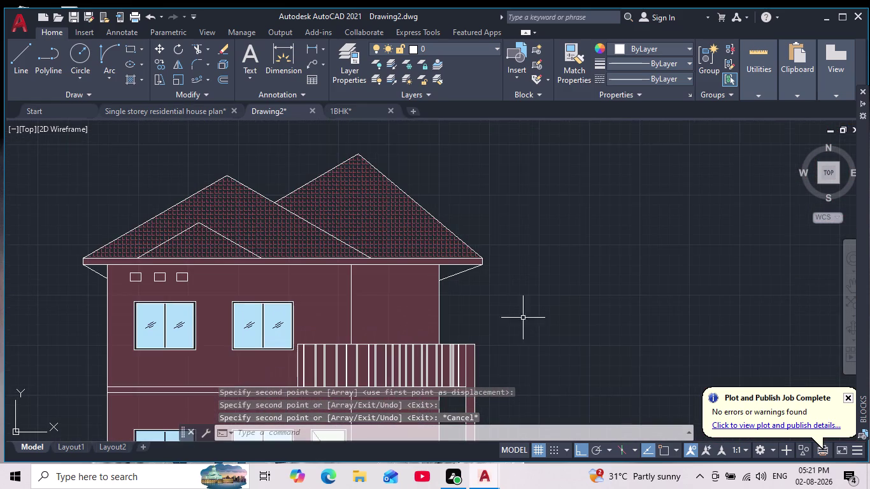
scroll(down, 3)
scroll(down, 3)
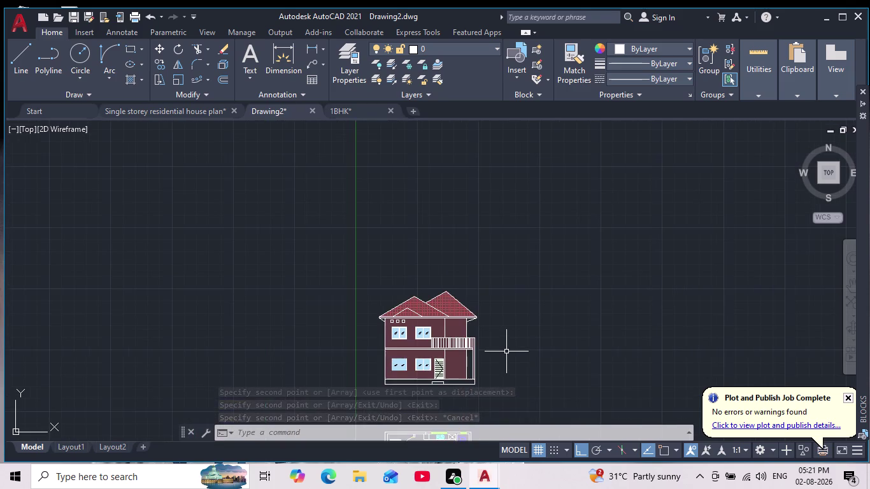
middle_drag(473, 304, 450, 256)
scroll(up, 3)
middle_drag(442, 319, 436, 401)
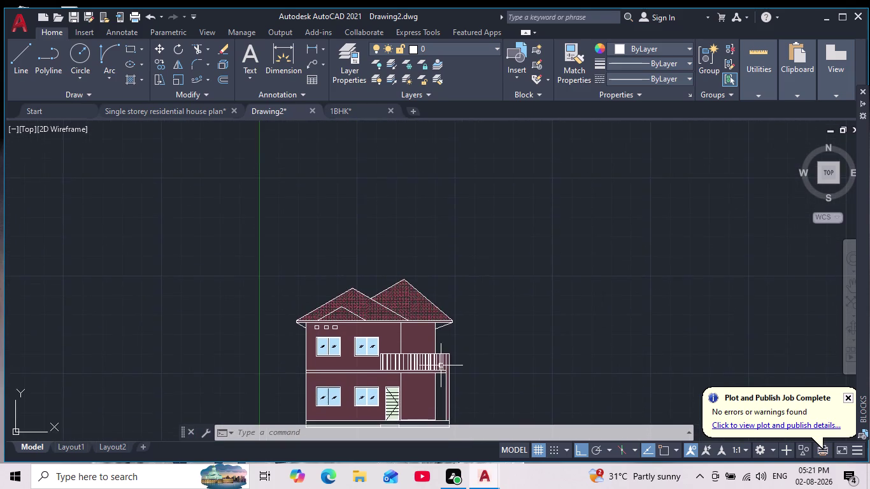
scroll(up, 3)
middle_drag(447, 335, 470, 277)
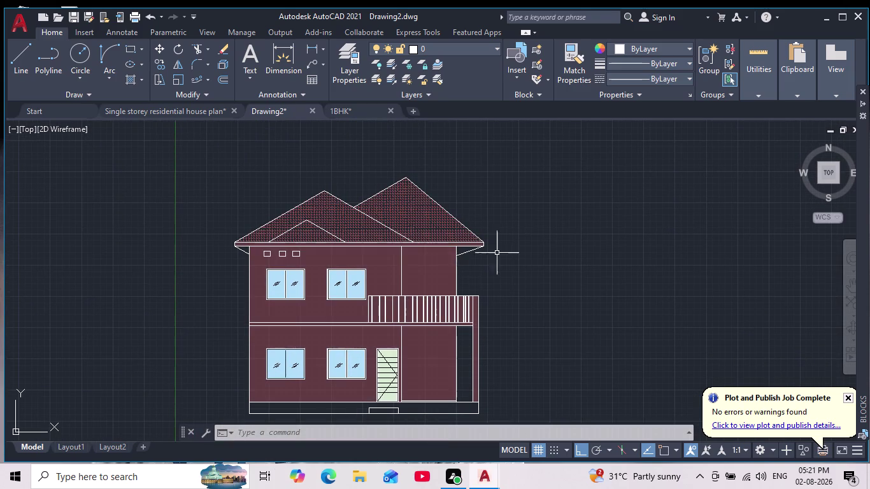
Draw a circle on the upper-right wall below the roof eave.
click(81, 56)
scroll(up, 3)
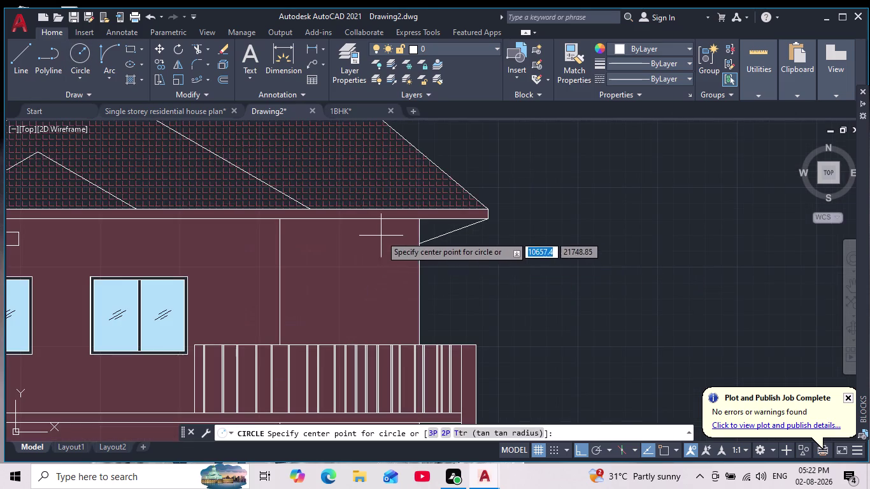
click(385, 241)
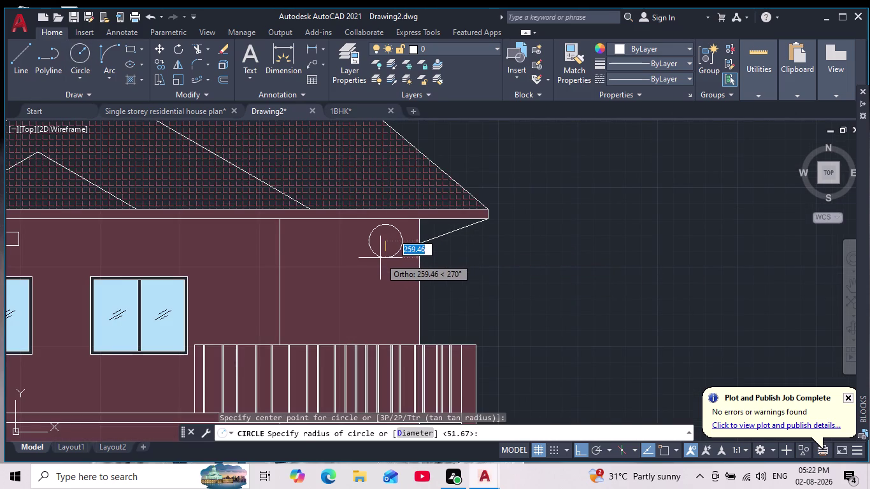
click(380, 258)
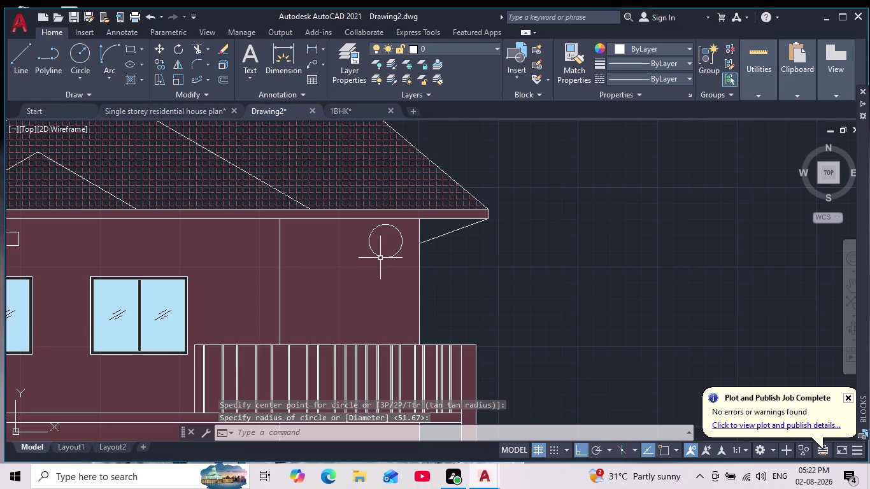
scroll(down, 3)
scroll(down, 3)
middle_drag(501, 326, 486, 288)
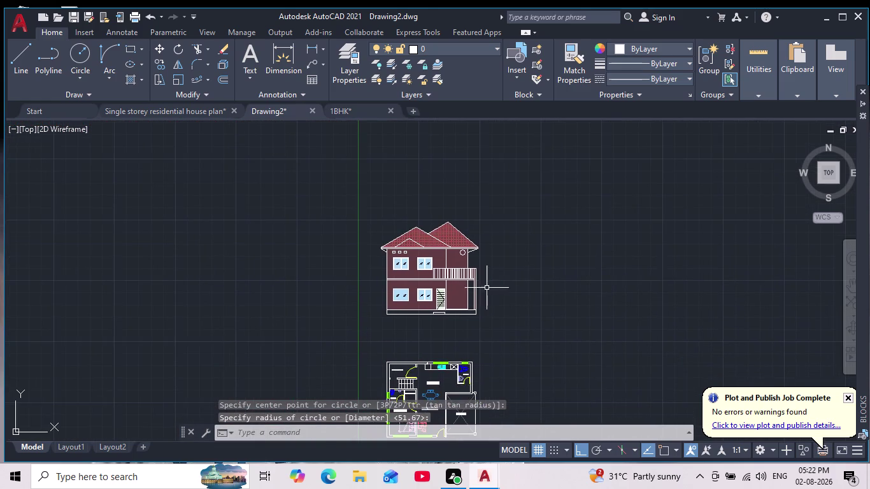
scroll(up, 3)
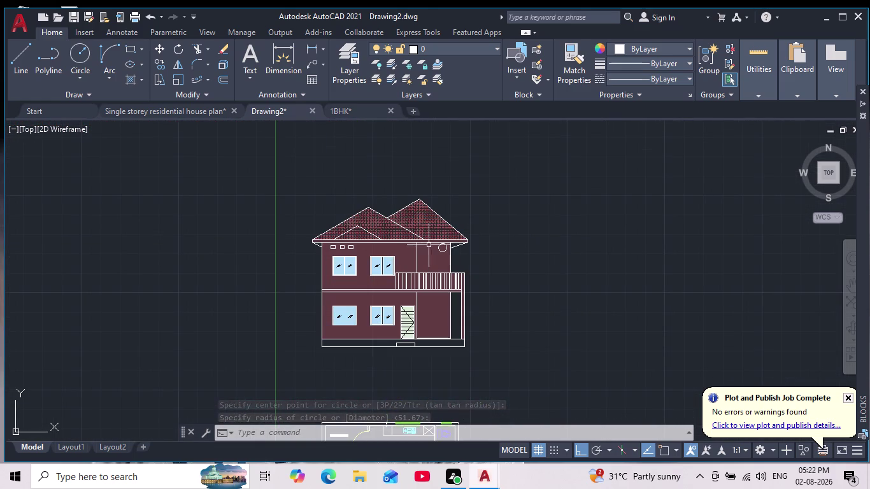
scroll(up, 3)
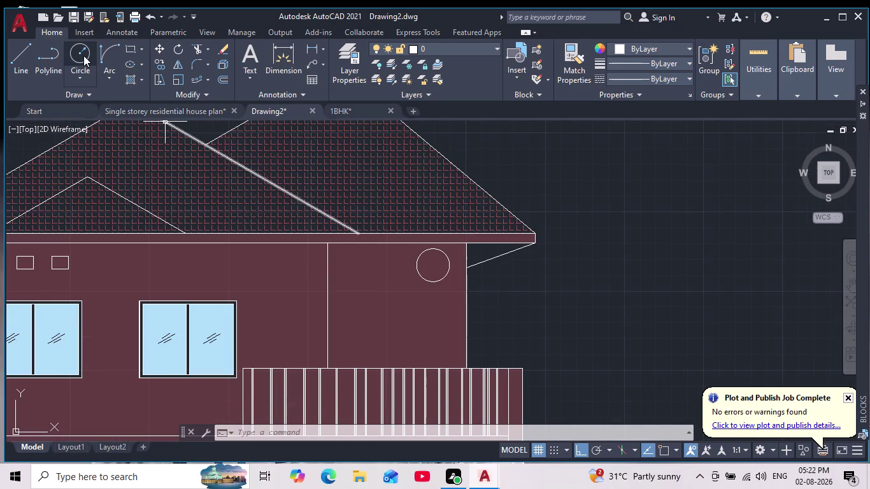
Turn on object snap and attempt an inner circle, cancelling the failed try.
click(76, 52)
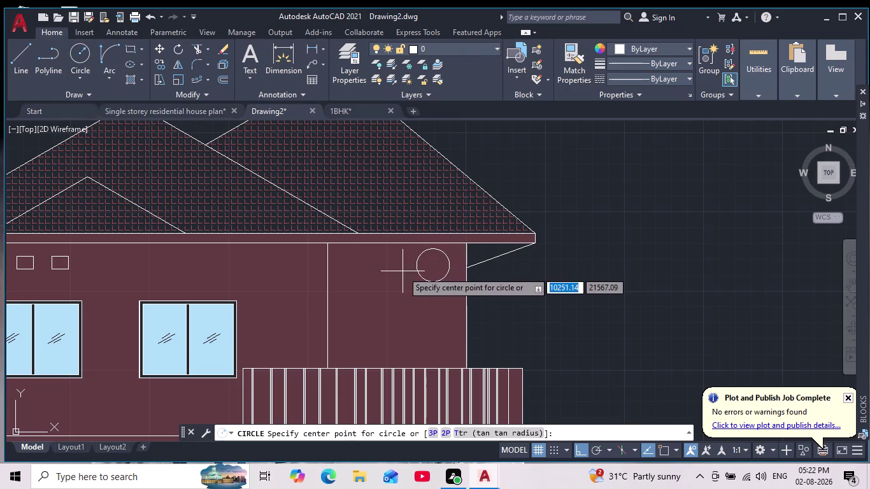
click(663, 451)
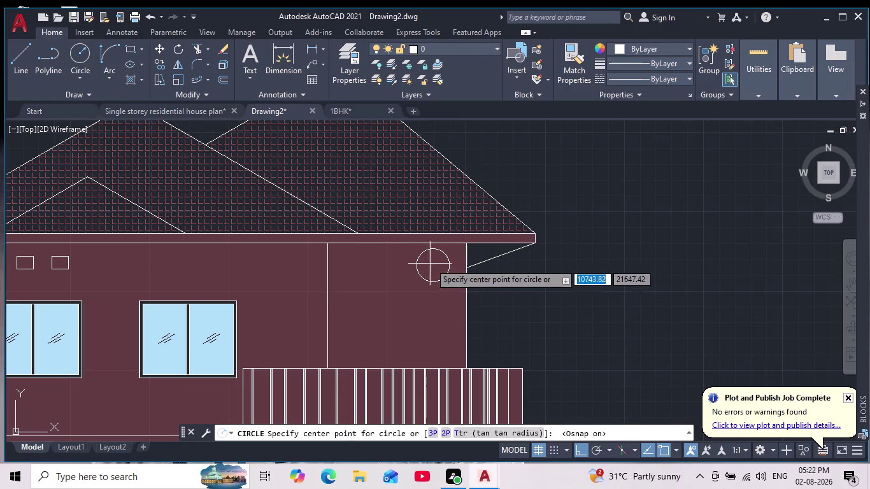
click(434, 265)
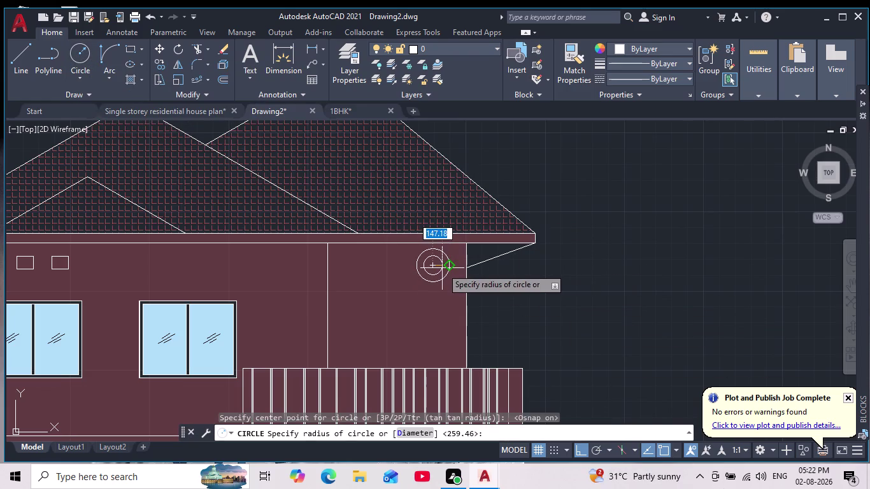
click(438, 263)
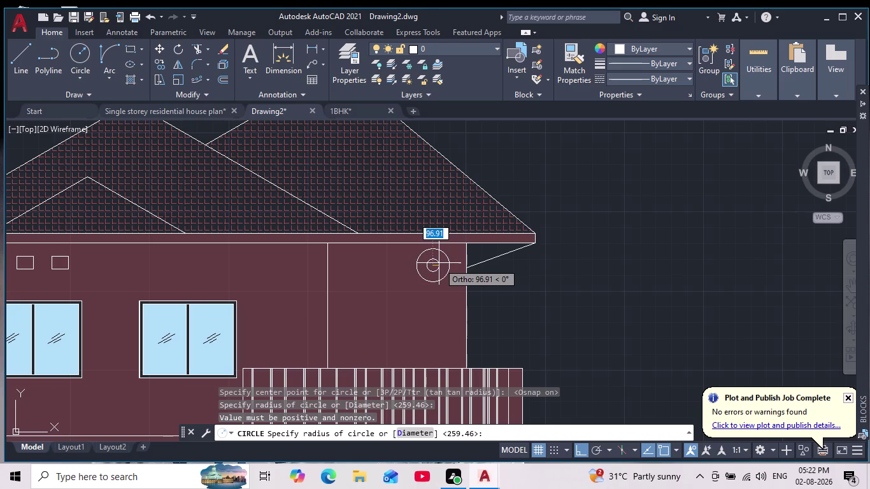
key(Escape)
scroll(down, 3)
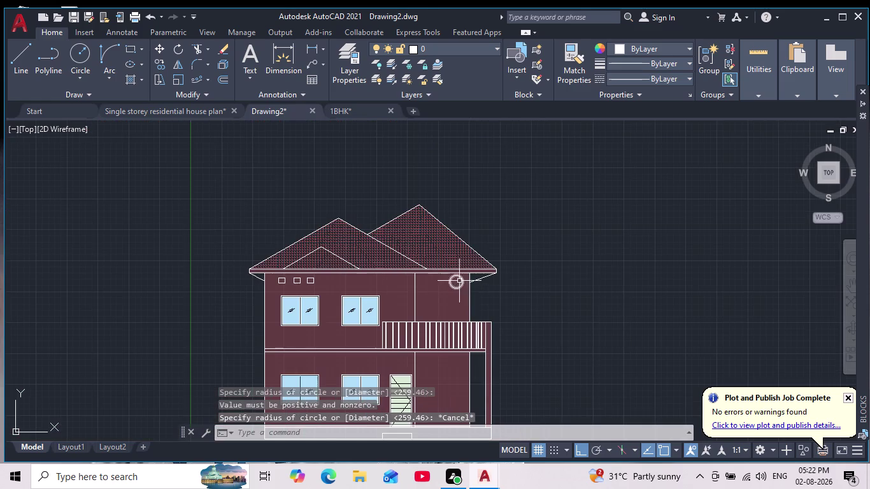
scroll(up, 3)
Draw a smaller circle at the same centre as the first.
click(76, 51)
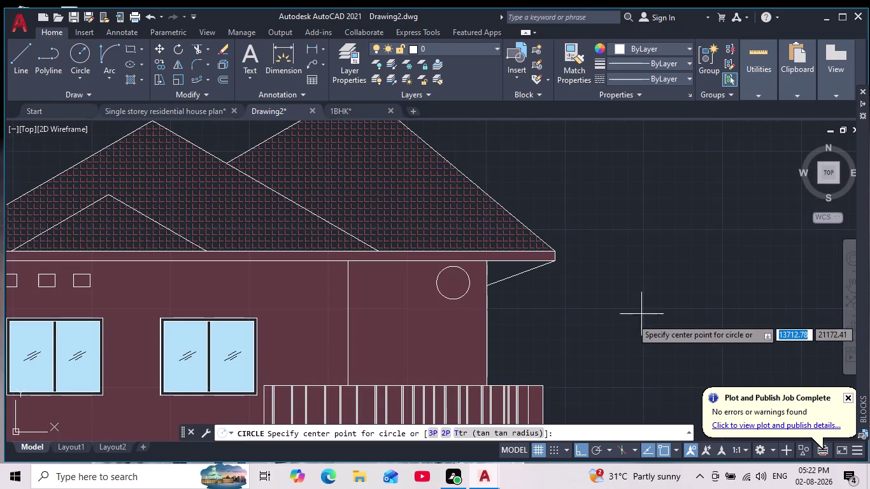
click(452, 282)
scroll(up, 3)
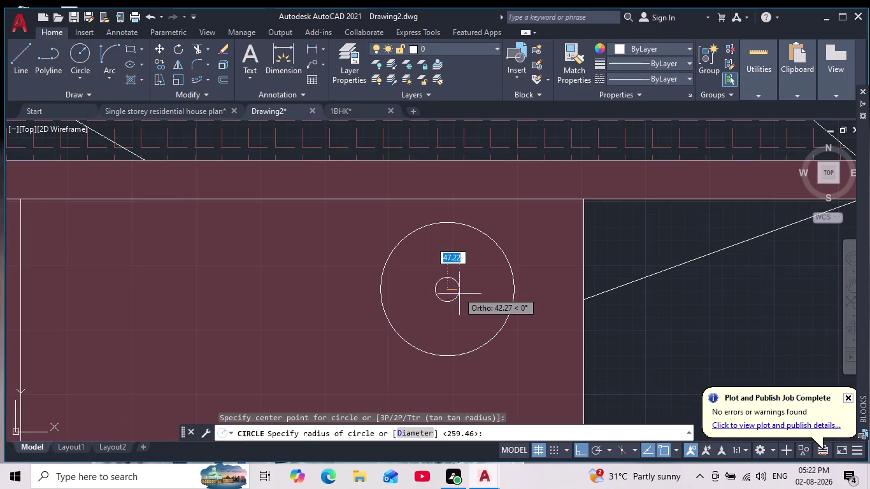
click(465, 299)
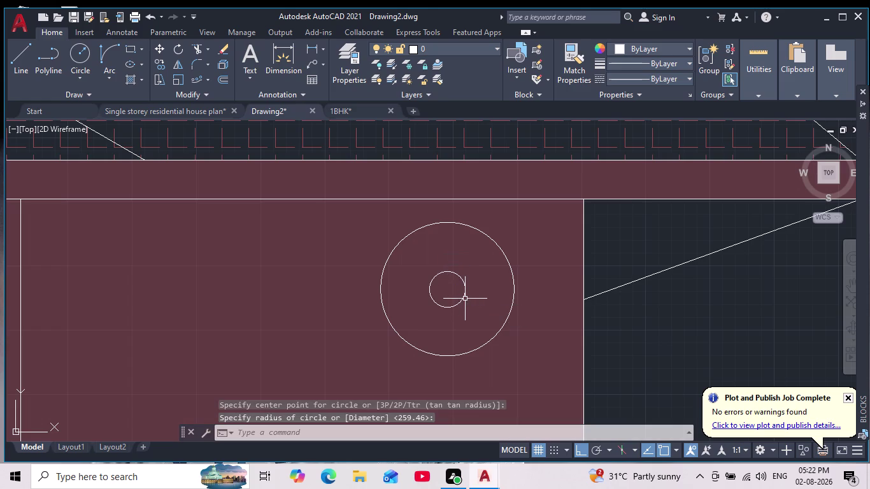
scroll(down, 3)
scroll(down, 3)
middle_drag(552, 347, 531, 280)
scroll(down, 3)
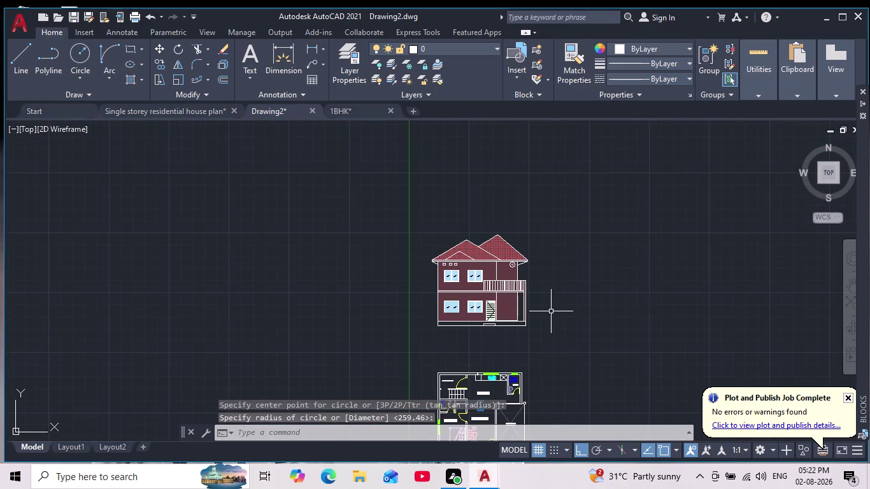
scroll(up, 3)
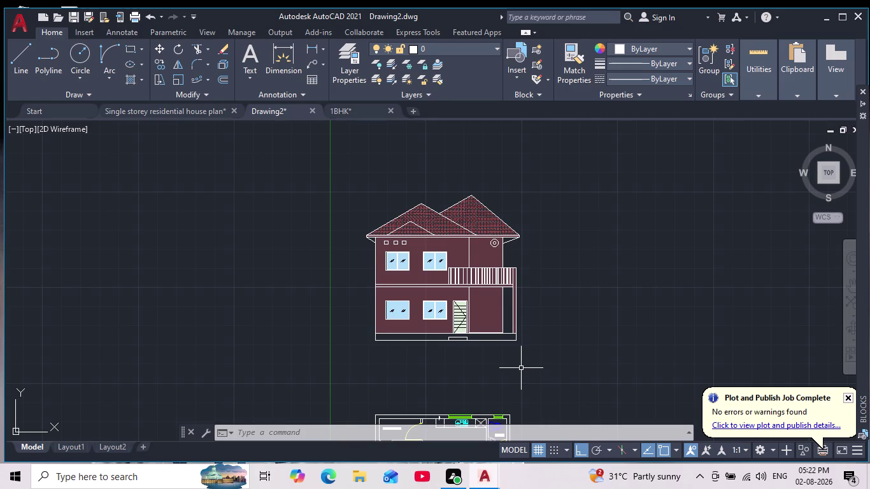
Recentre the house elevation and floor plan in view and start a hatch fill.
middle_drag(521, 368, 521, 329)
scroll(down, 3)
scroll(up, 3)
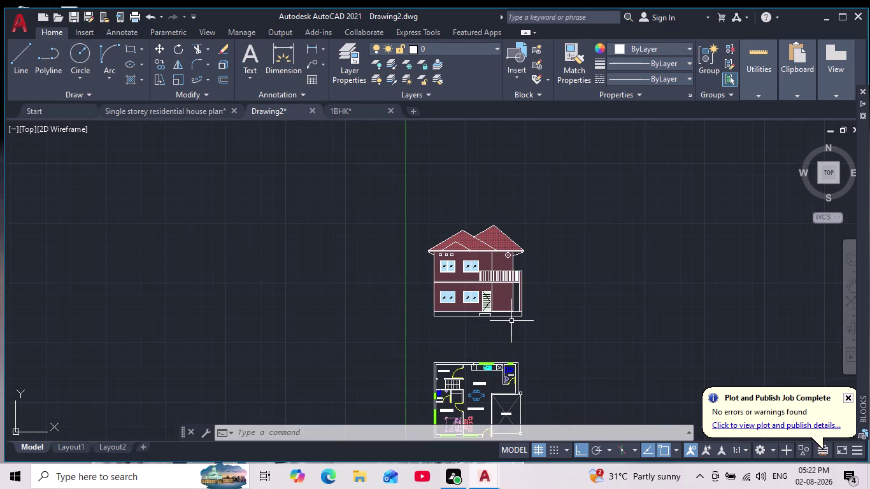
scroll(up, 3)
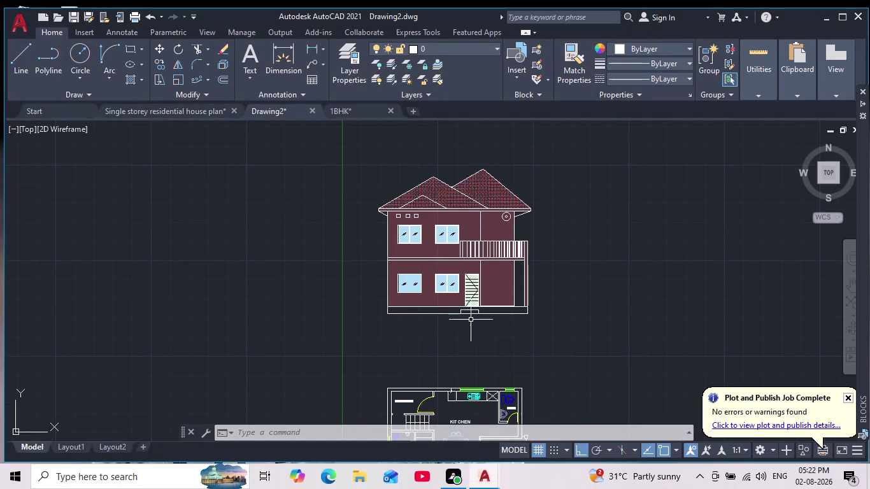
scroll(up, 3)
middle_drag(469, 318, 464, 372)
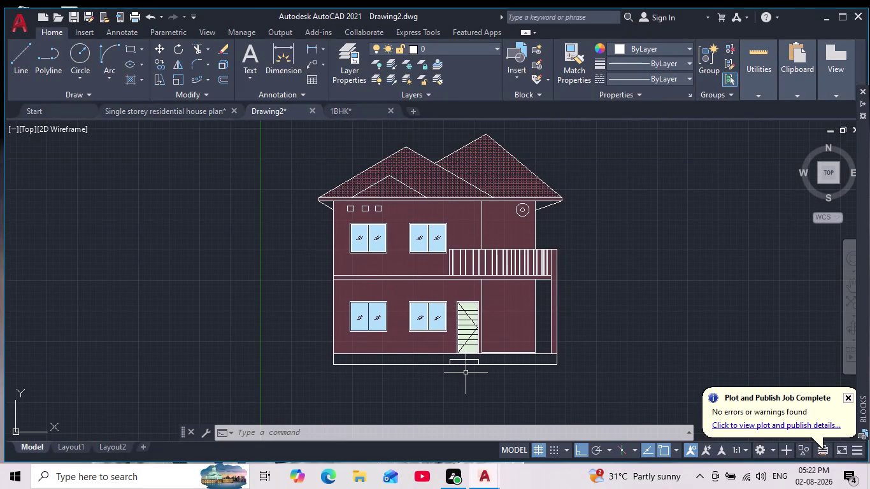
key(h)
key(Return)
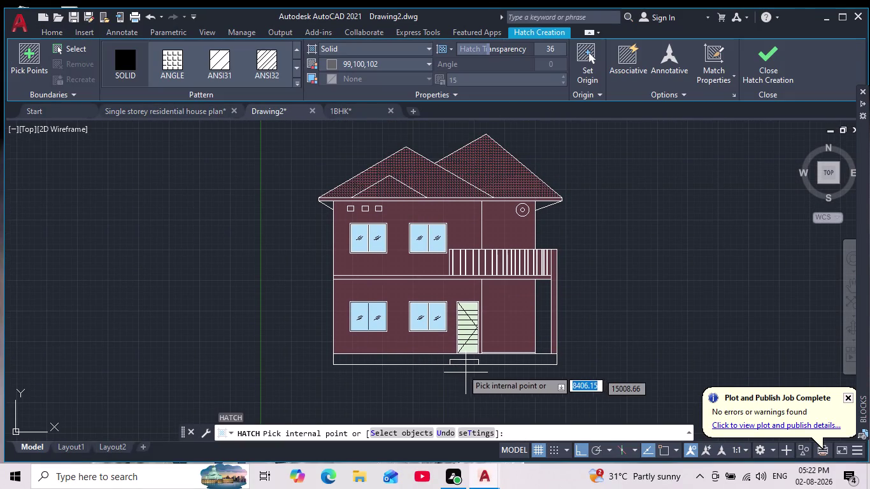
click(331, 64)
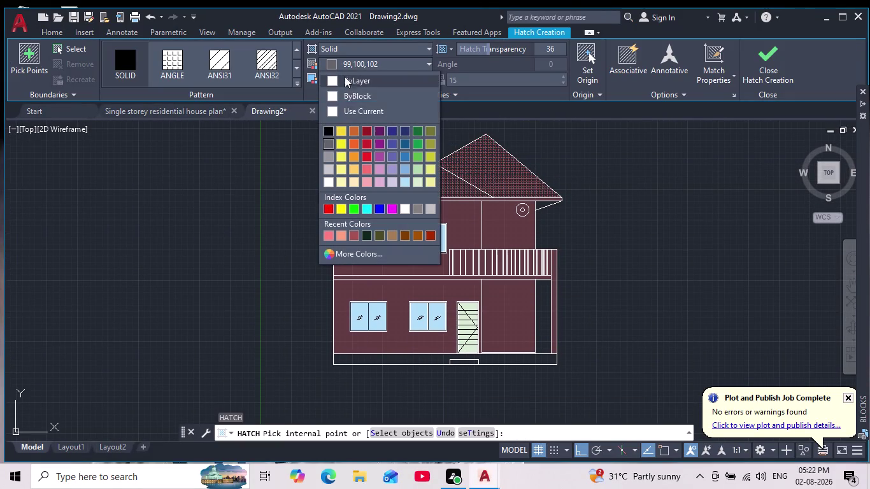
click(329, 80)
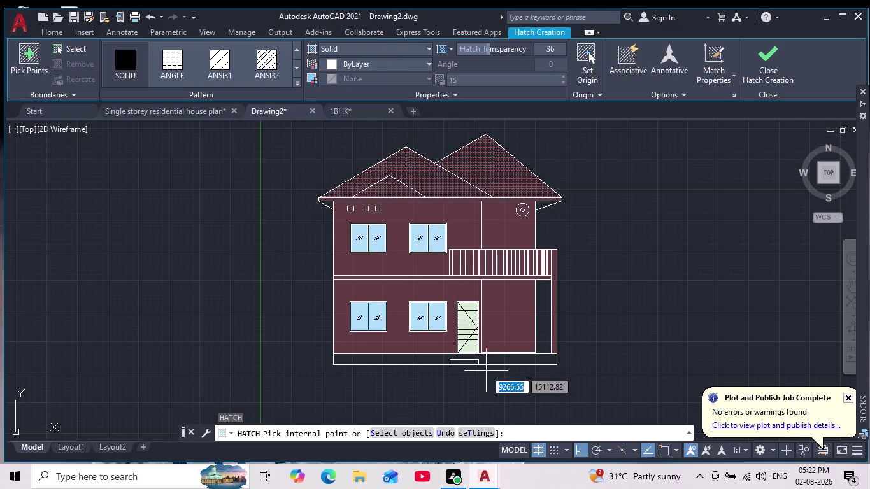
scroll(up, 3)
scroll(up, 3)
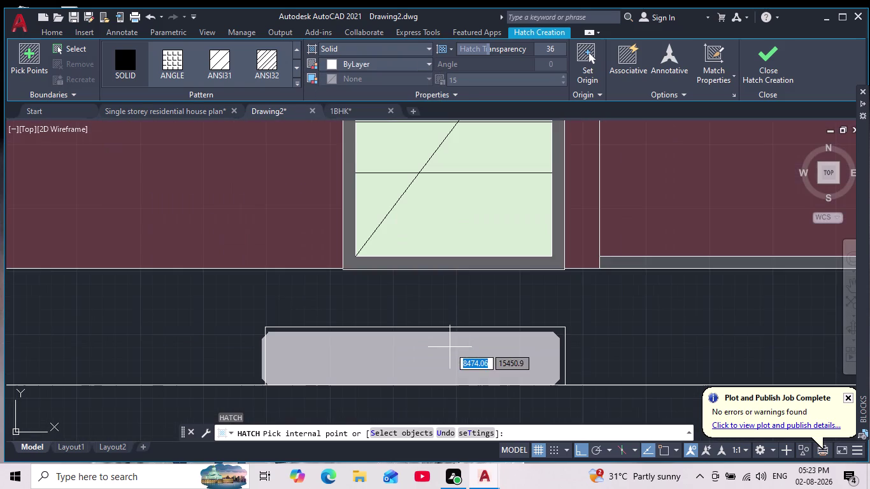
click(464, 354)
scroll(down, 3)
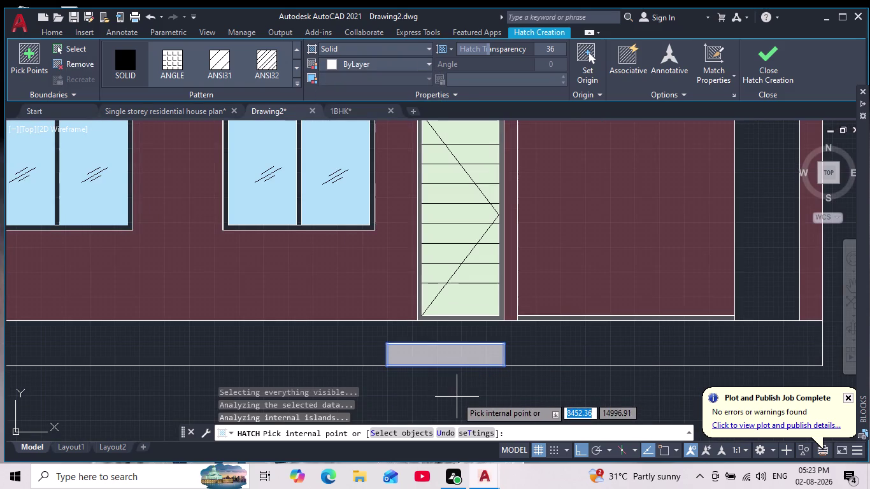
key(Return)
scroll(down, 3)
middle_drag(499, 393, 481, 332)
scroll(up, 3)
middle_drag(484, 356, 487, 375)
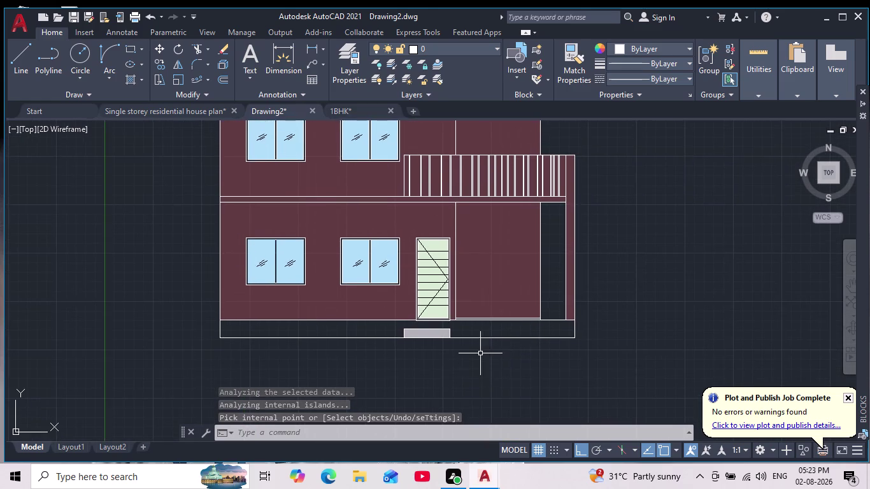
scroll(up, 3)
scroll(down, 3)
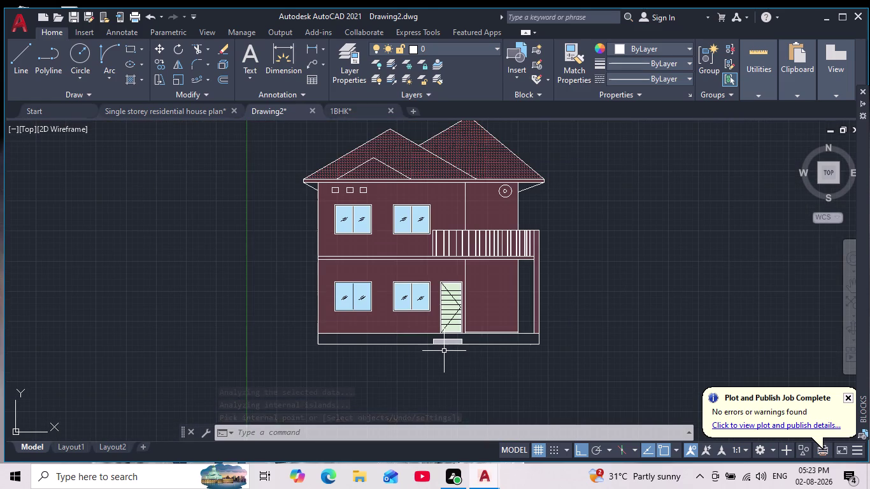
scroll(up, 3)
scroll(up, 3)
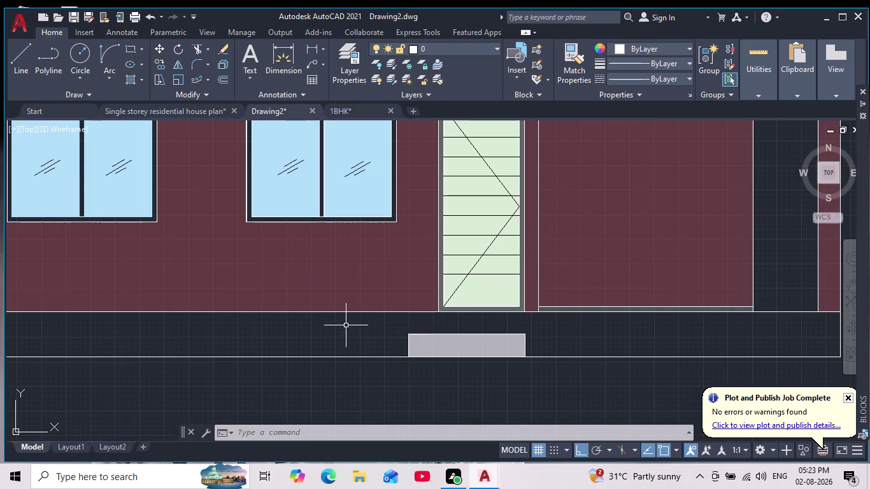
scroll(down, 3)
middle_drag(353, 335, 342, 382)
scroll(down, 3)
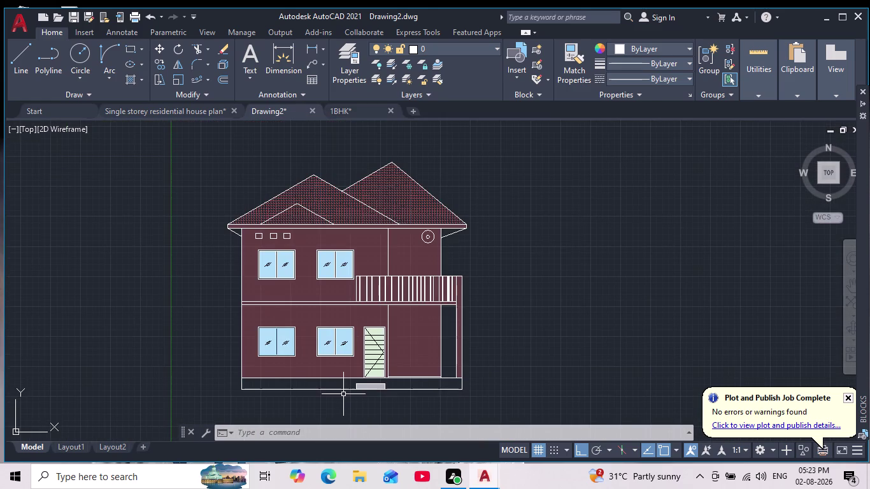
scroll(up, 3)
scroll(up, 3)
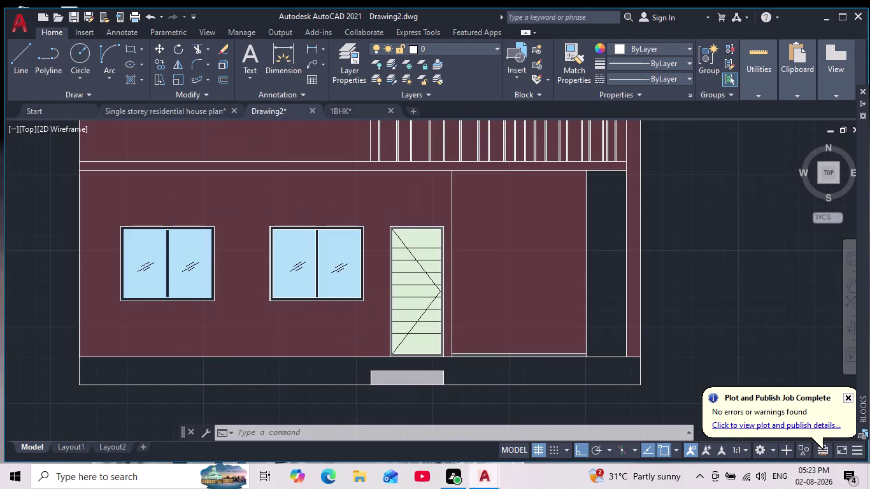
scroll(down, 3)
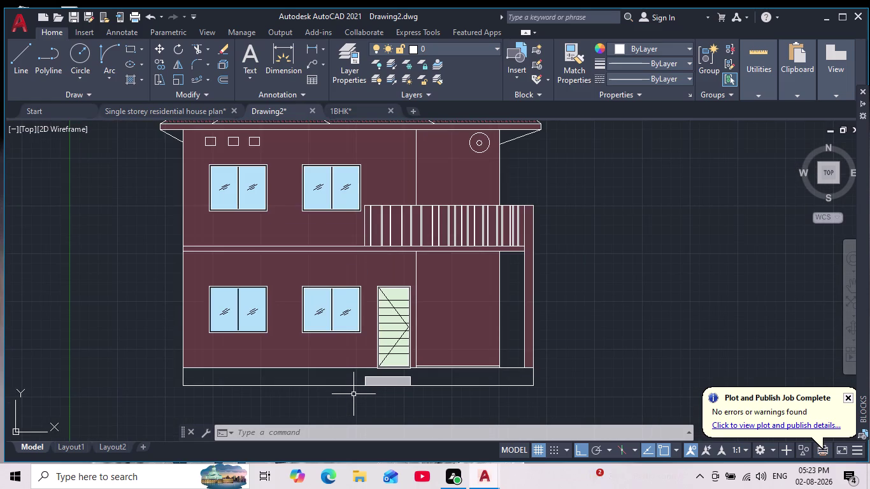
scroll(up, 3)
scroll(down, 3)
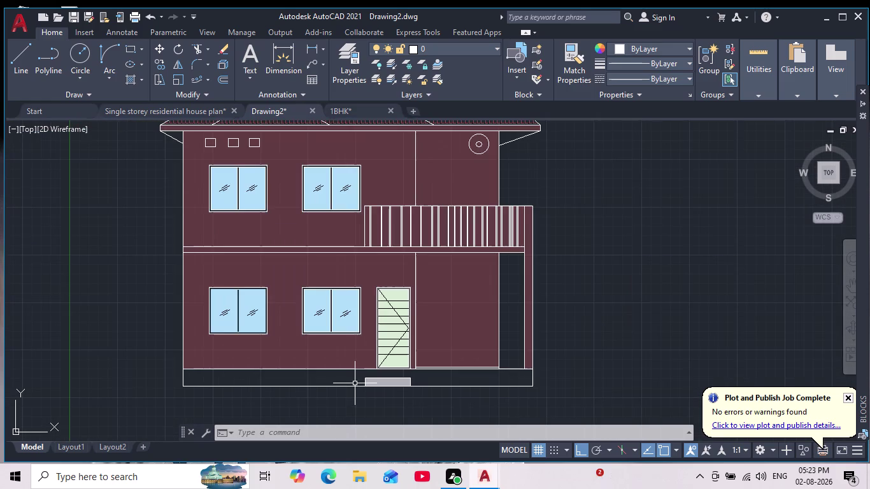
scroll(up, 3)
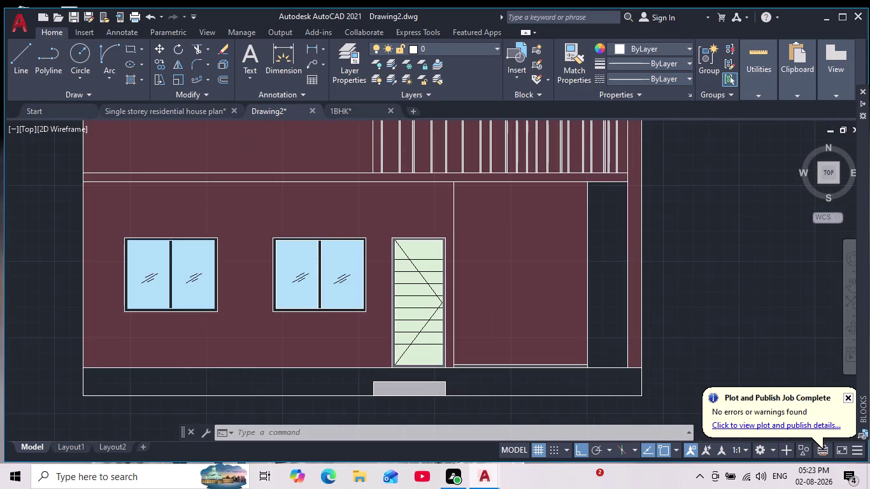
scroll(down, 3)
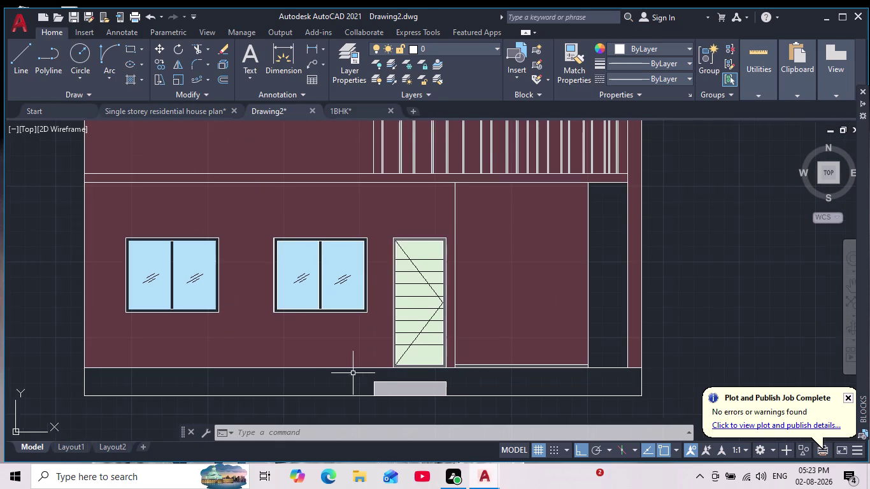
scroll(down, 3)
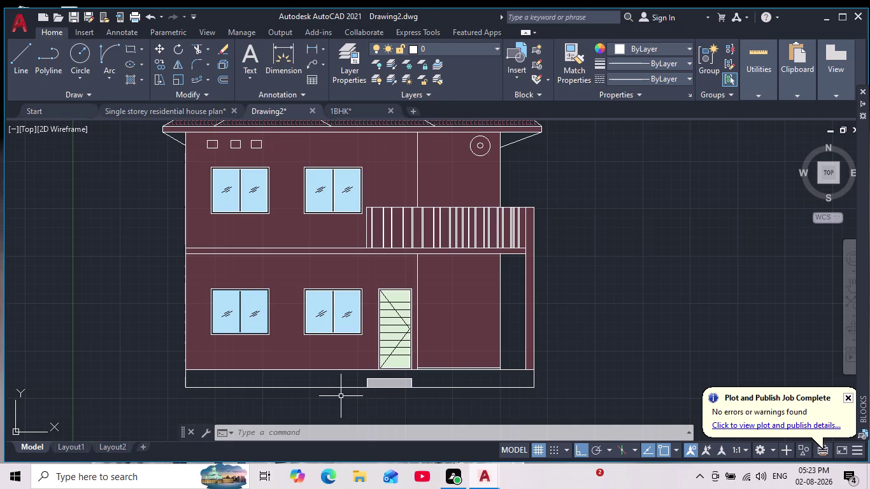
Start the HATCH command and pan down to the house base.
key(h)
key(Return)
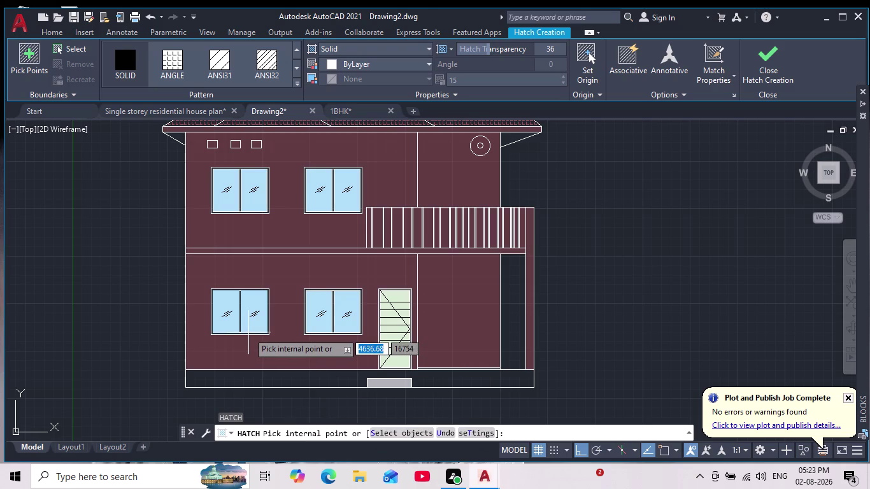
scroll(down, 3)
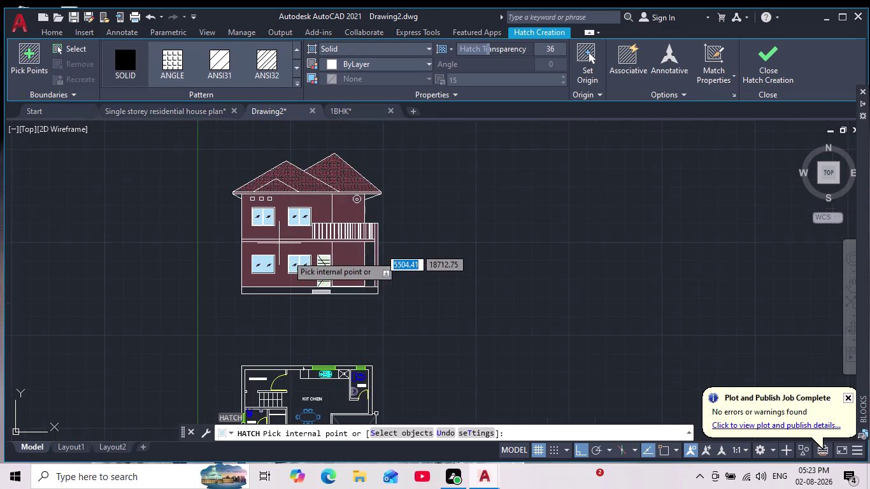
scroll(up, 3)
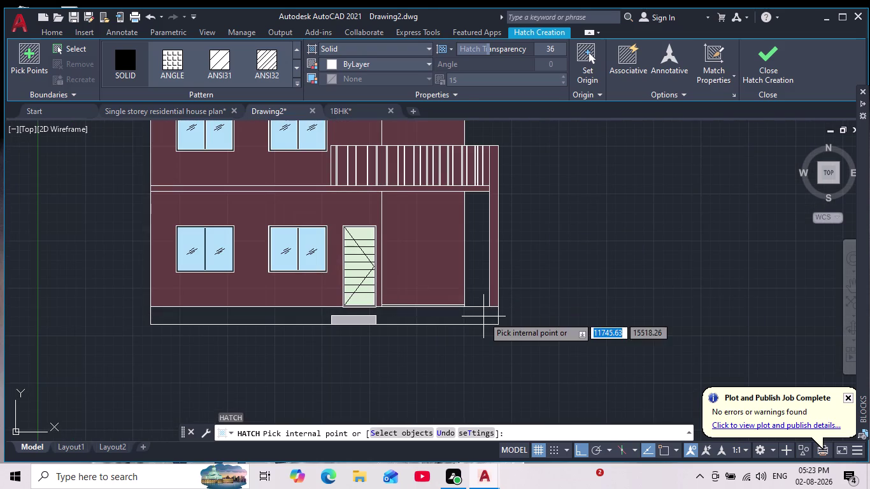
scroll(down, 3)
middle_drag(490, 339, 496, 384)
scroll(up, 3)
scroll(up, 3)
middle_drag(431, 363, 447, 410)
scroll(down, 3)
scroll(up, 3)
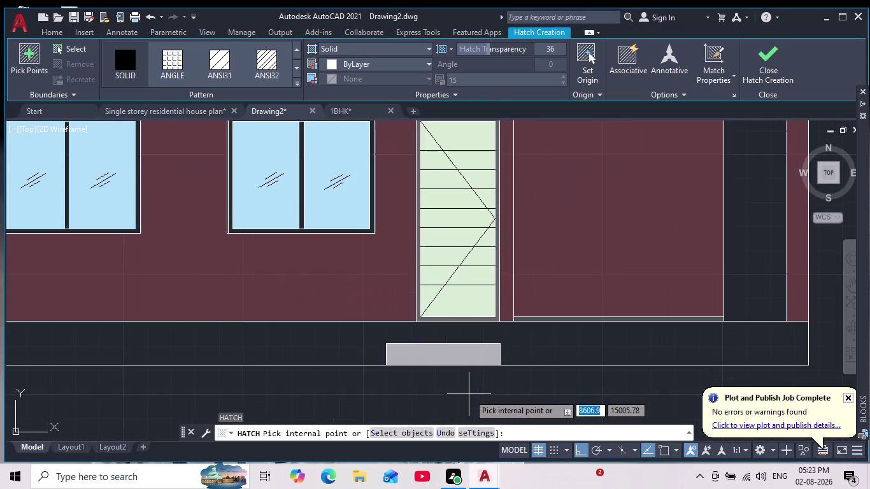
scroll(up, 3)
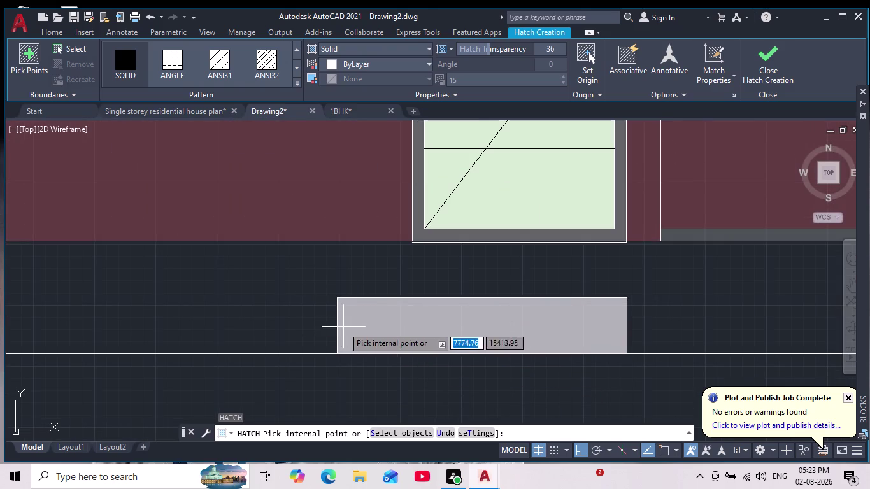
scroll(down, 3)
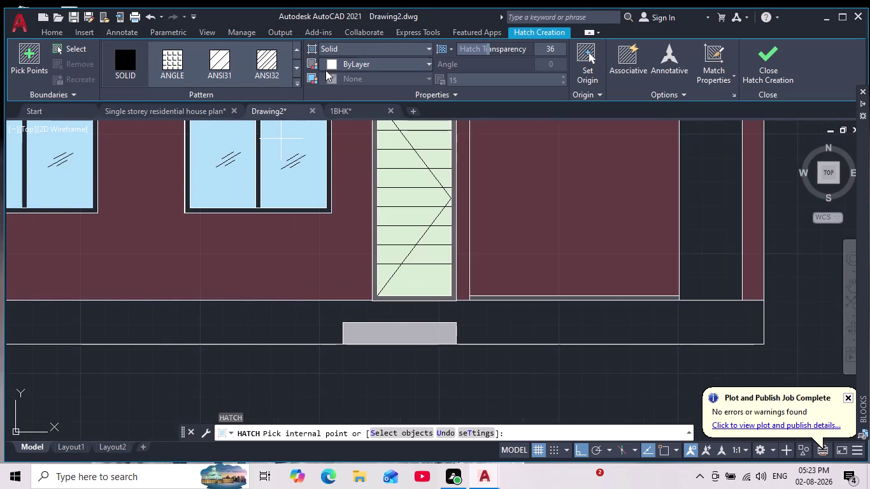
Set the solid fill colour to black (0,0,0) and apply it inside the plinth band.
click(328, 63)
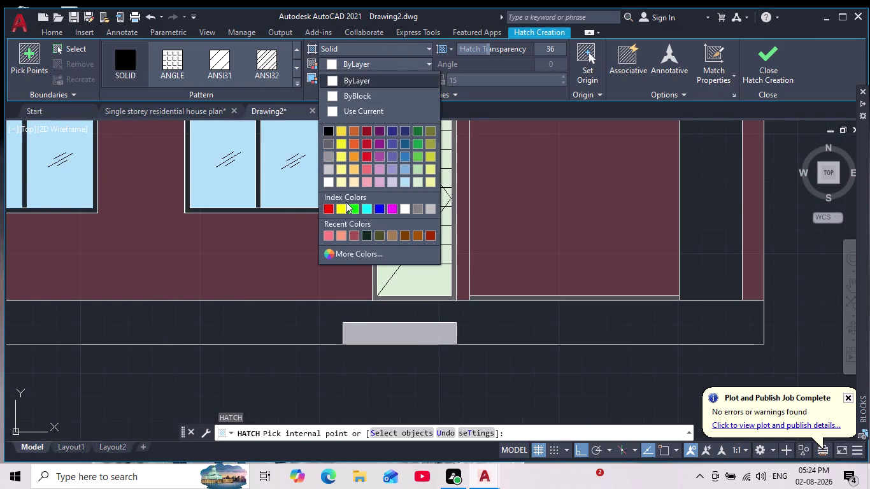
click(326, 131)
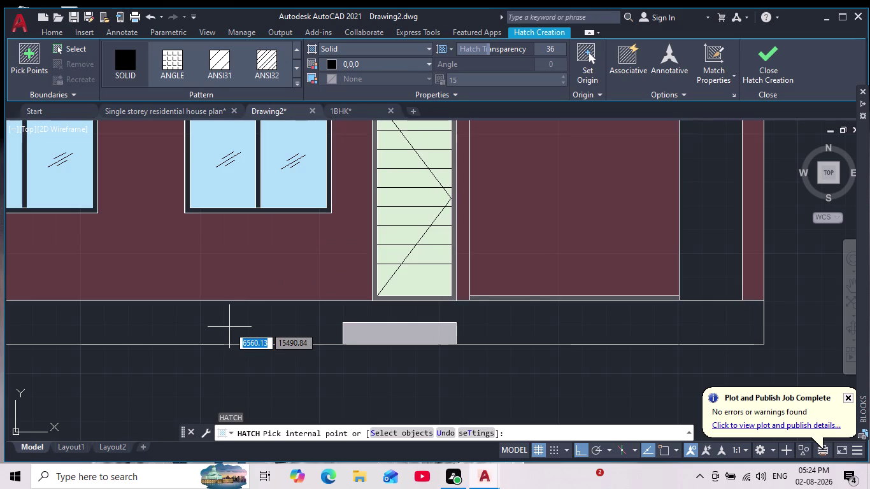
scroll(down, 3)
scroll(up, 3)
click(229, 326)
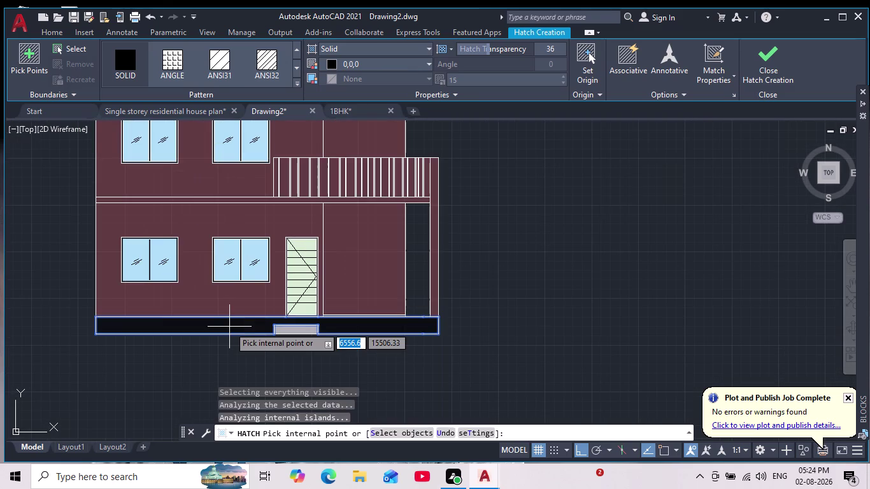
scroll(down, 3)
scroll(up, 3)
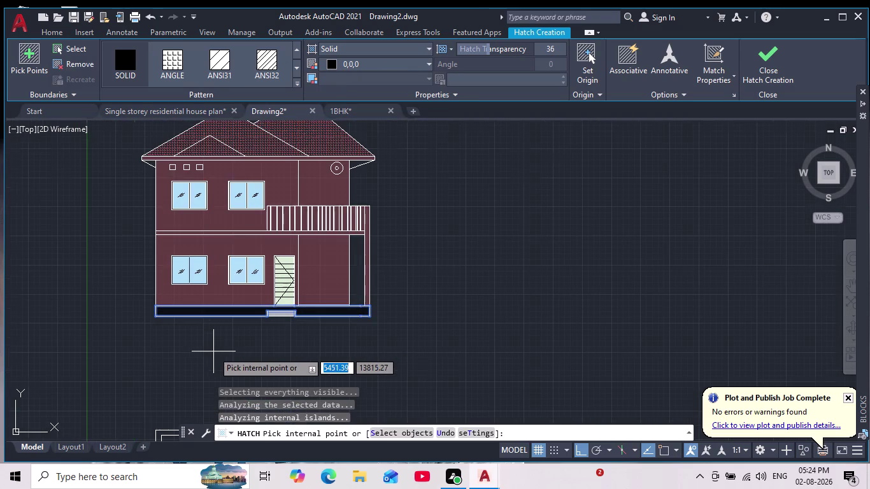
middle_drag(214, 352, 447, 424)
scroll(up, 3)
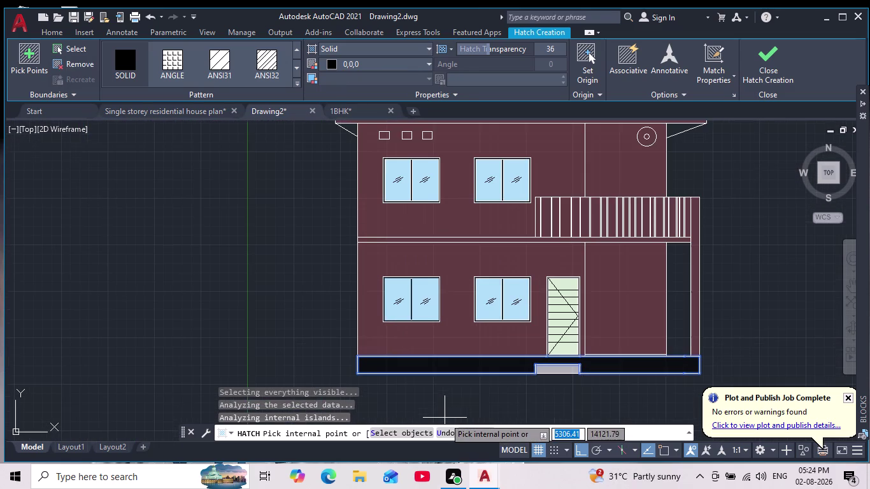
middle_click(428, 371)
key(Return)
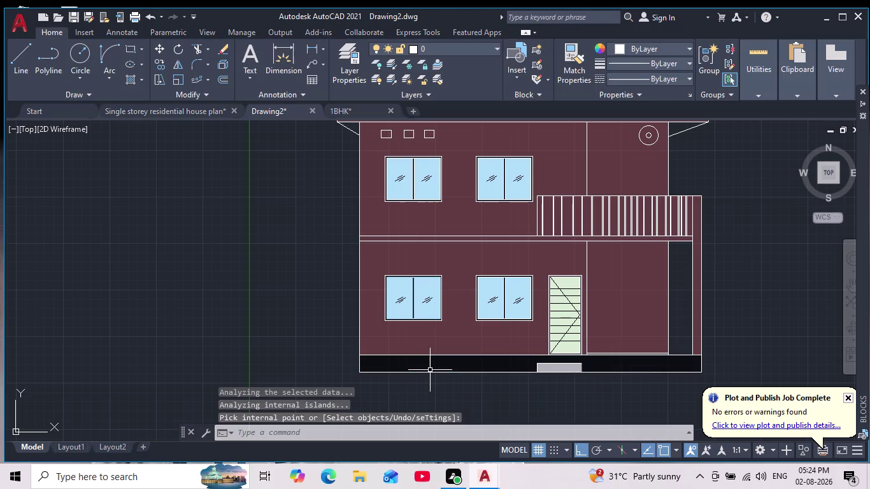
scroll(down, 3)
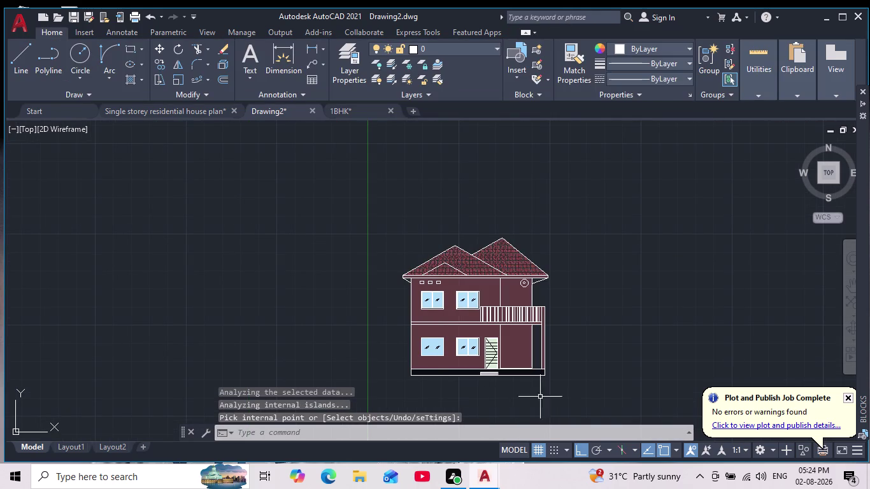
Delete the black fill from the base and the grey step fill.
scroll(up, 3)
scroll(up, 3)
click(501, 360)
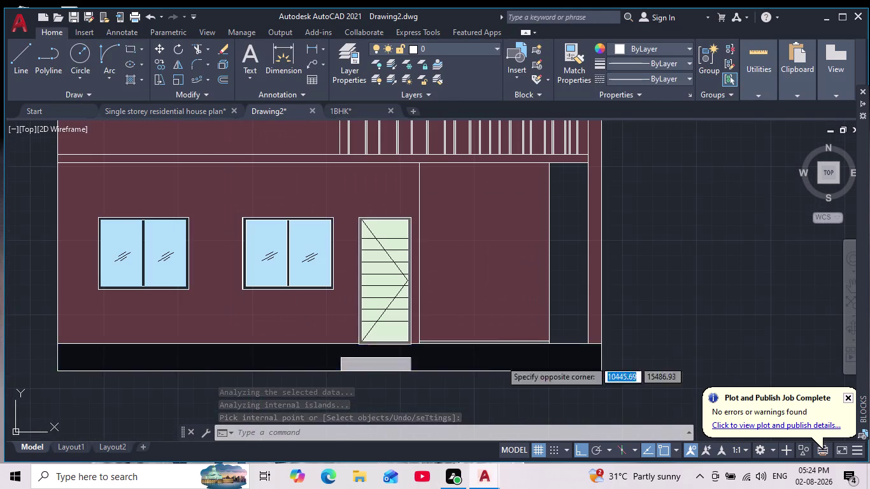
key(Delete)
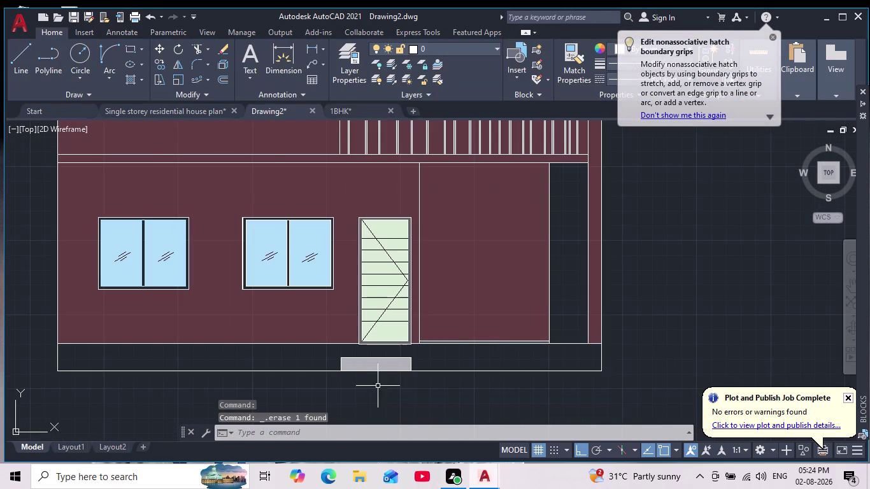
scroll(down, 3)
scroll(up, 3)
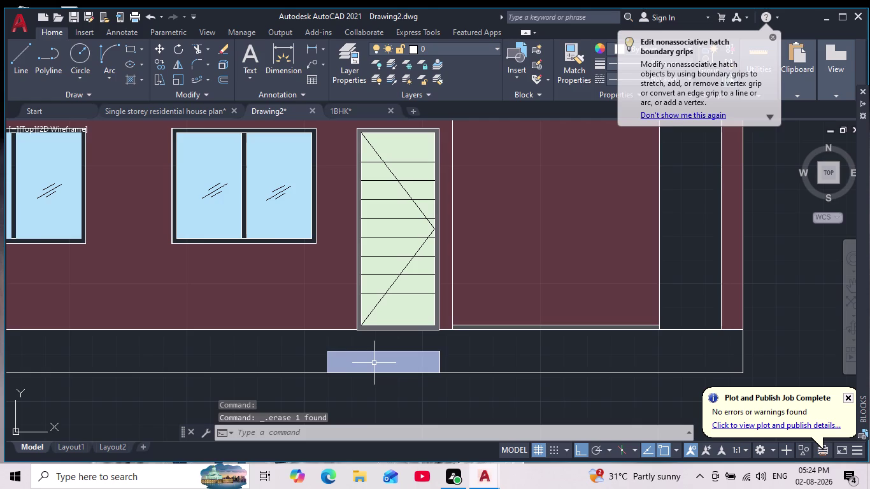
click(374, 363)
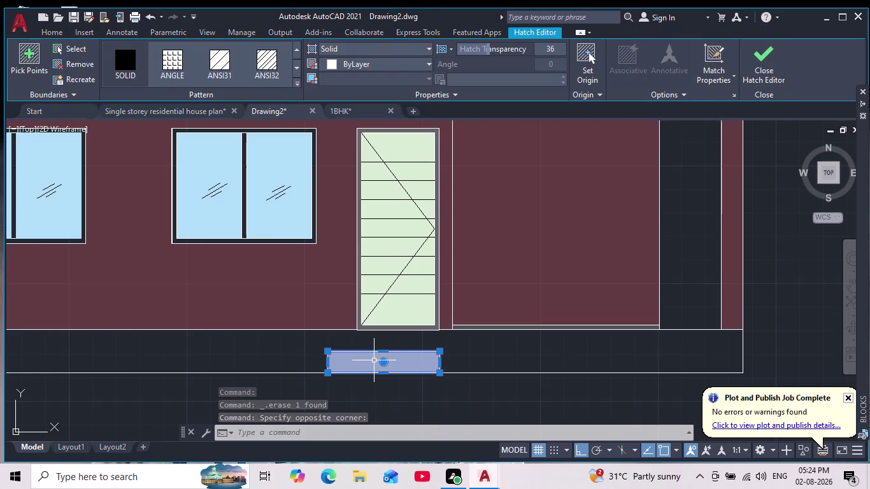
key(Delete)
scroll(down, 3)
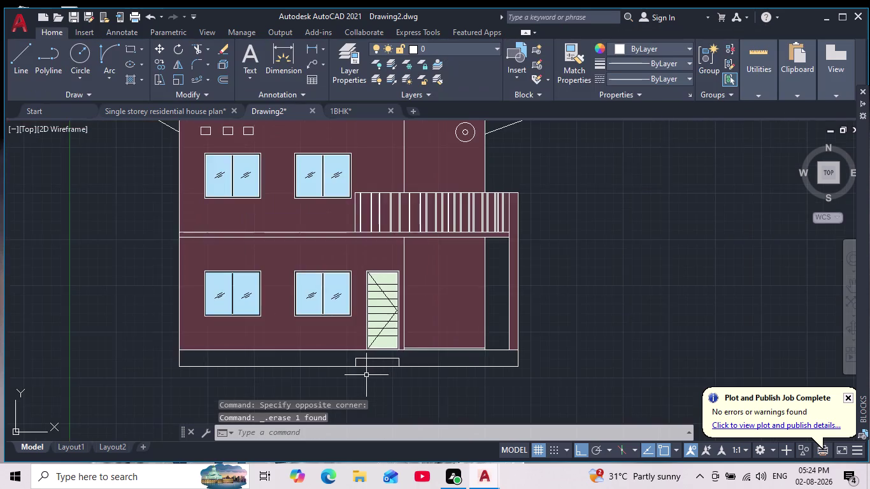
scroll(up, 3)
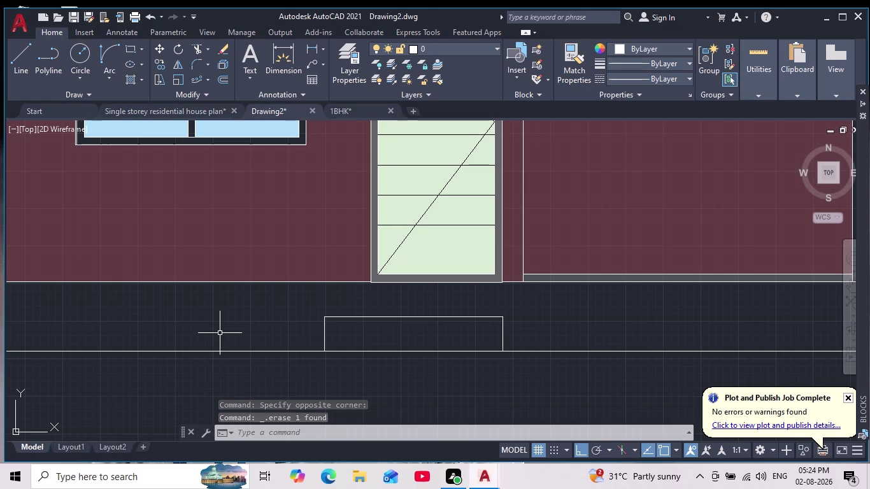
Try a dark green hatch on the step outline, then cancel it.
key(h)
key(Return)
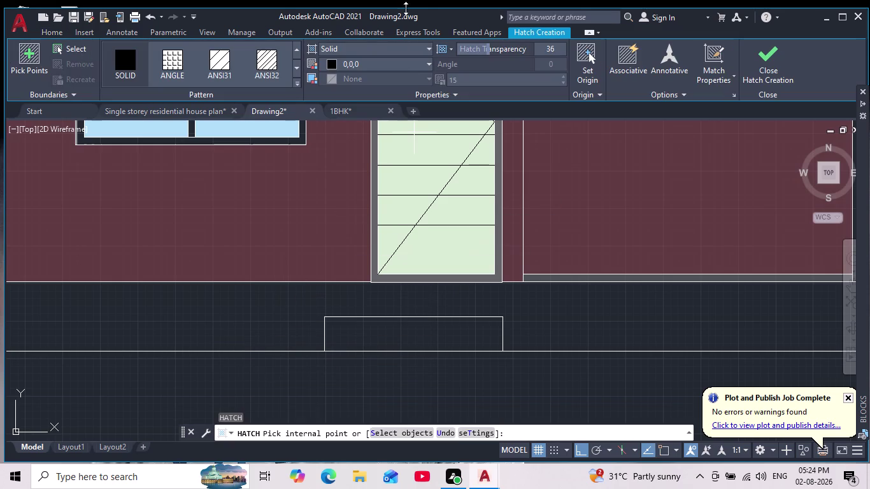
click(333, 63)
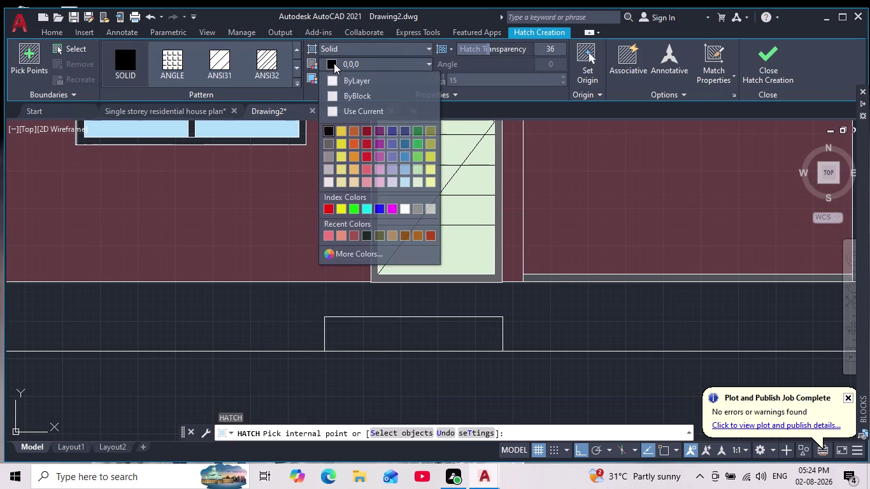
click(366, 232)
click(399, 337)
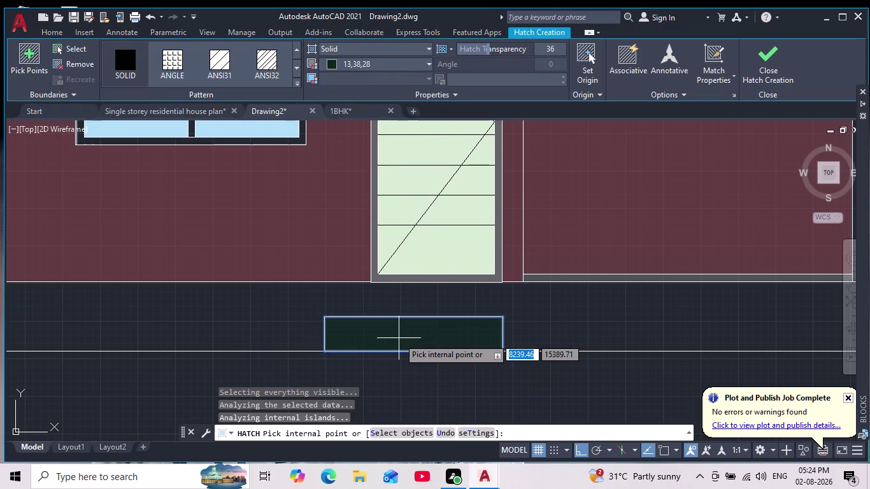
key(Escape)
Hatch the base strip under the walls in light grey 199,200,202.
scroll(down, 3)
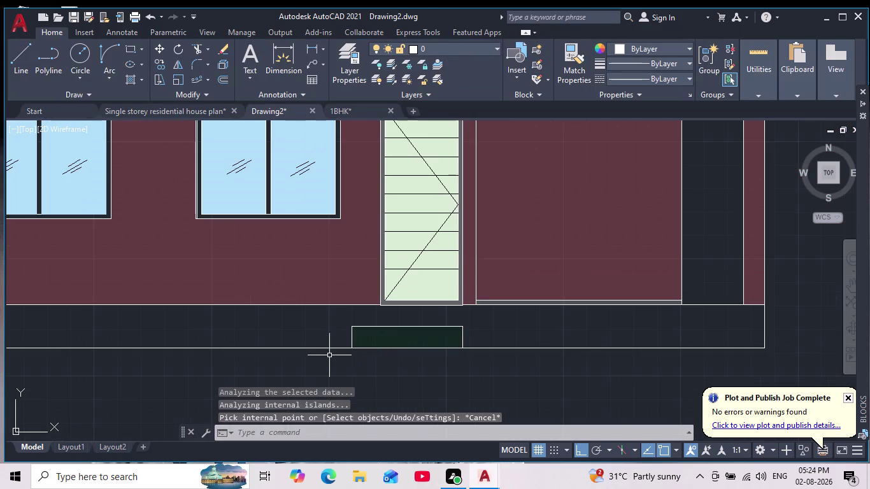
key(h)
key(Return)
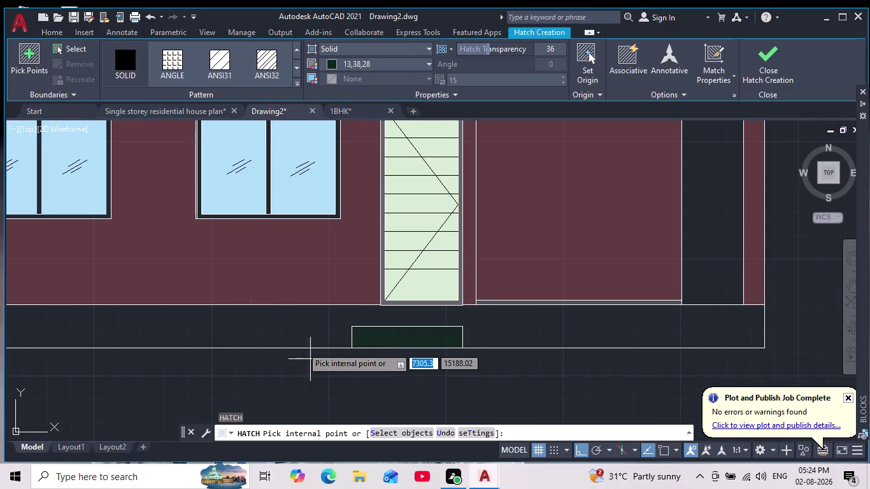
click(329, 67)
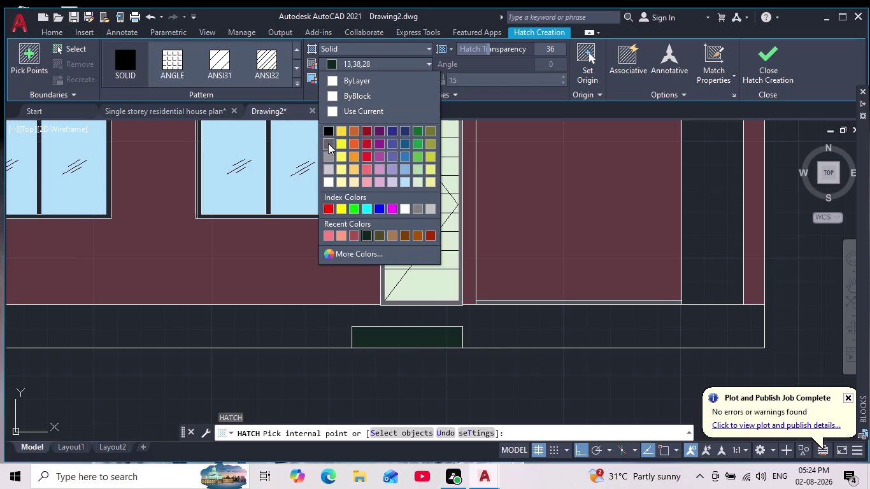
click(325, 173)
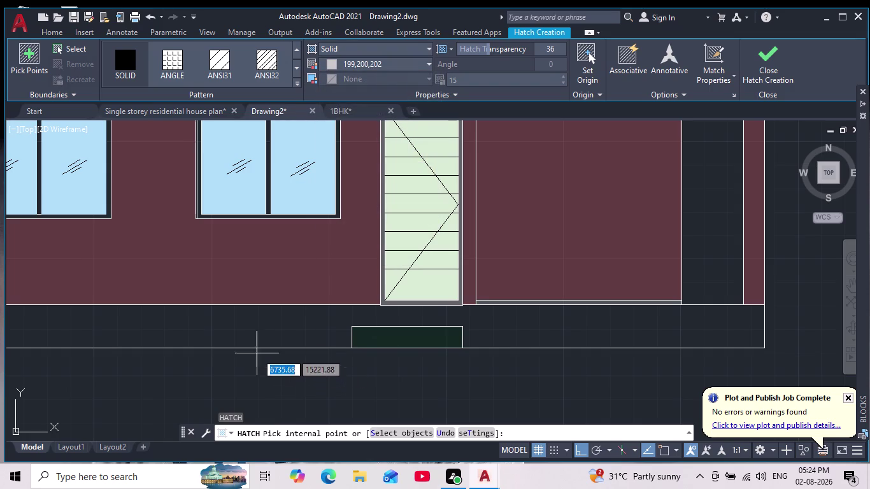
scroll(down, 3)
click(256, 334)
scroll(down, 3)
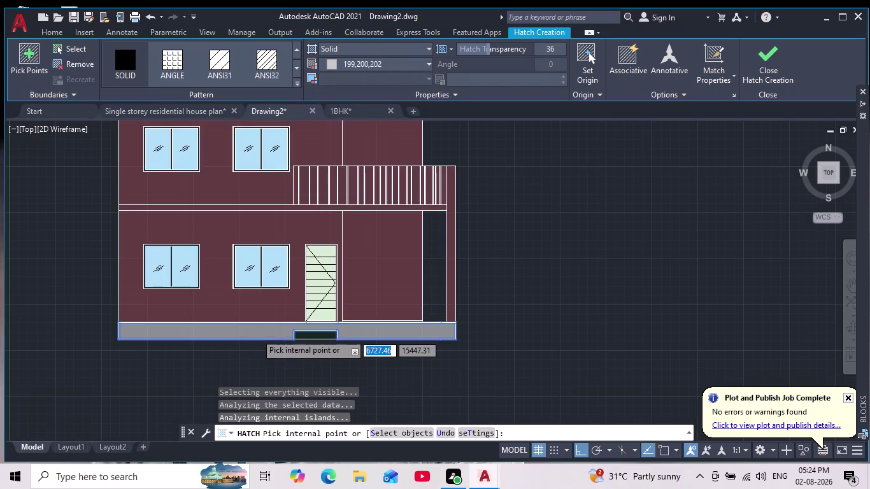
scroll(down, 3)
middle_drag(260, 342, 284, 381)
scroll(up, 3)
key(Return)
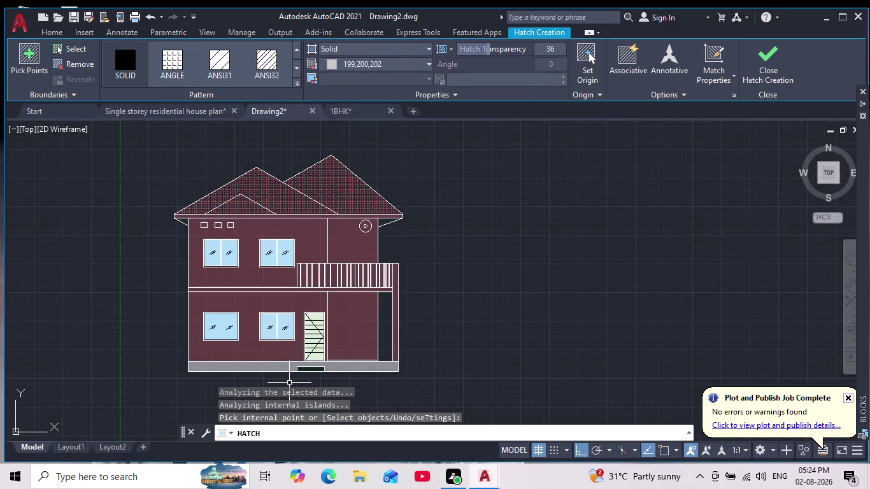
Pan across the elevation to check the ground floor and the whole house.
middle_drag(291, 382, 480, 320)
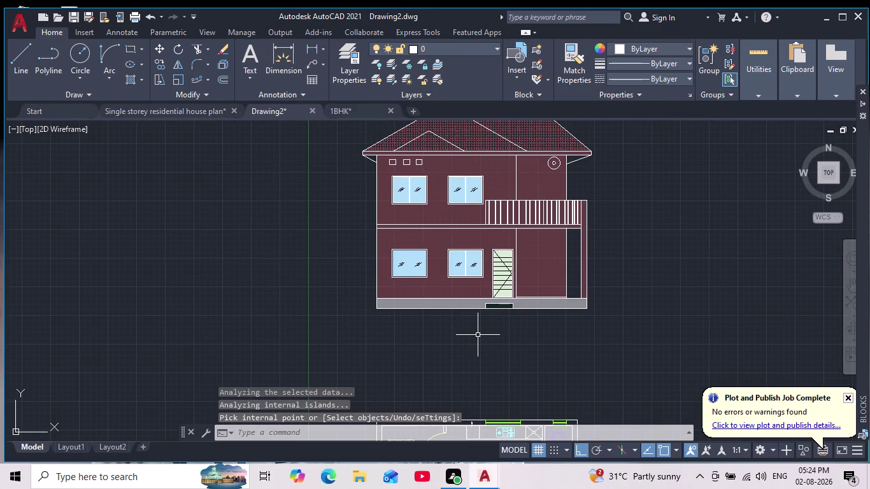
scroll(down, 3)
scroll(up, 3)
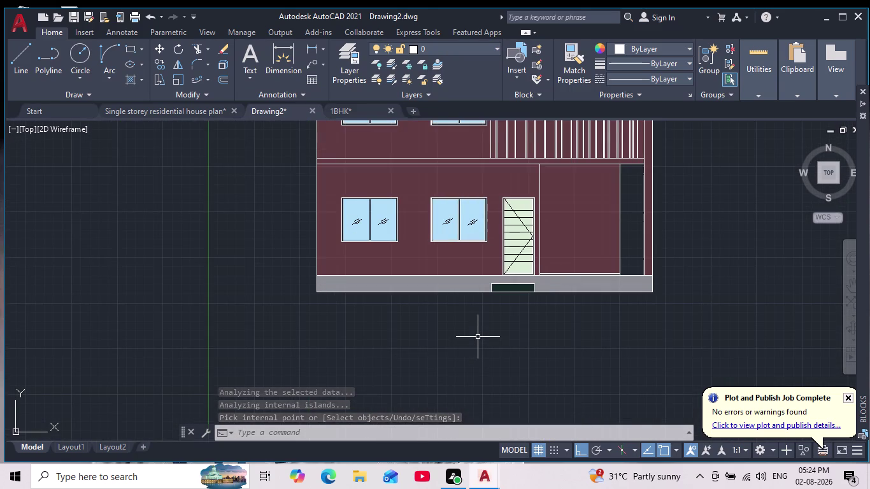
middle_drag(478, 337, 451, 389)
scroll(down, 3)
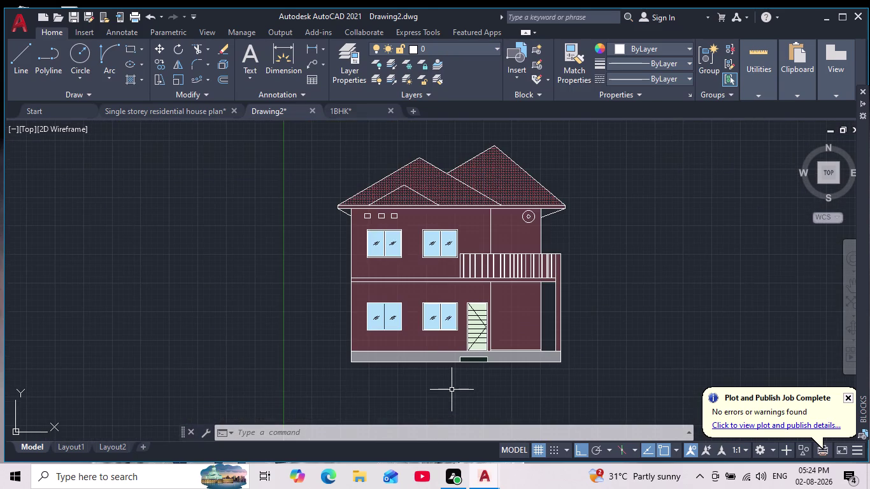
middle_drag(453, 392, 460, 432)
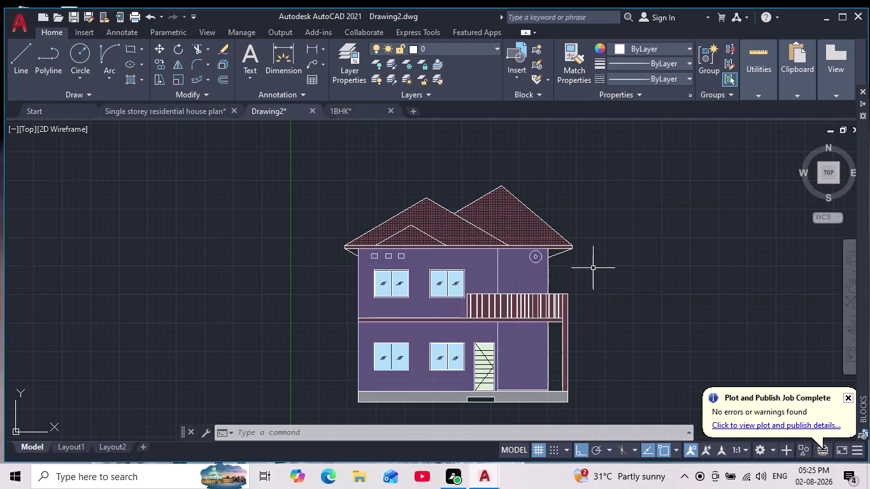
Zoom in on the roof and select its colour-13 tile hatch for editing.
scroll(up, 3)
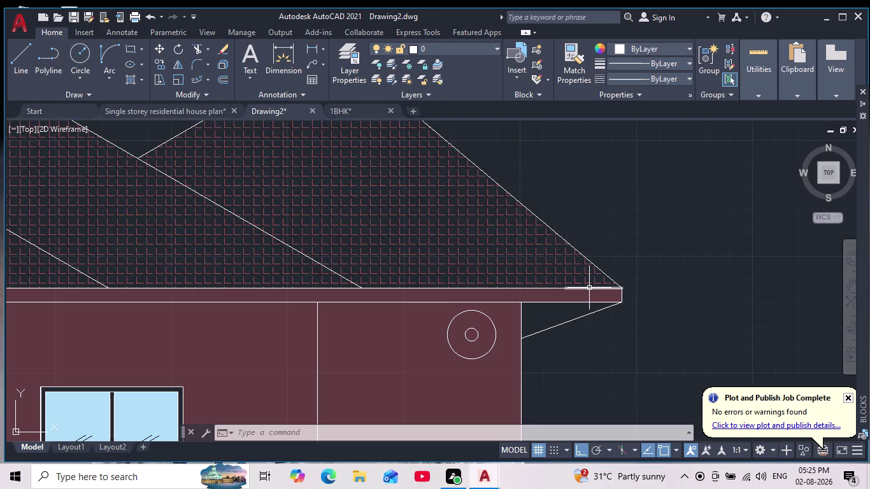
scroll(down, 3)
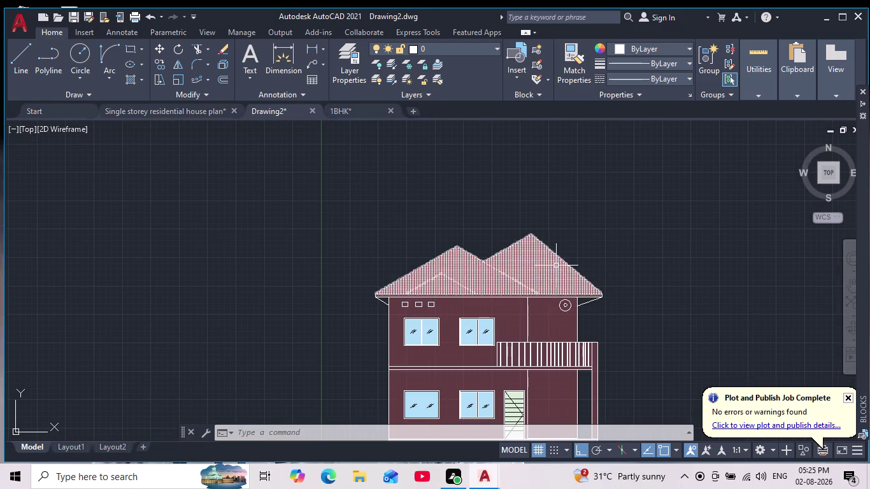
scroll(up, 3)
scroll(down, 3)
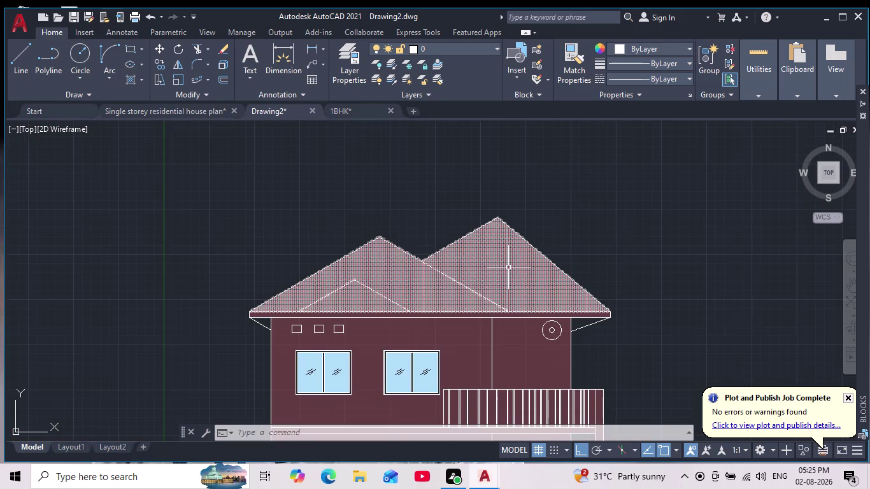
click(508, 267)
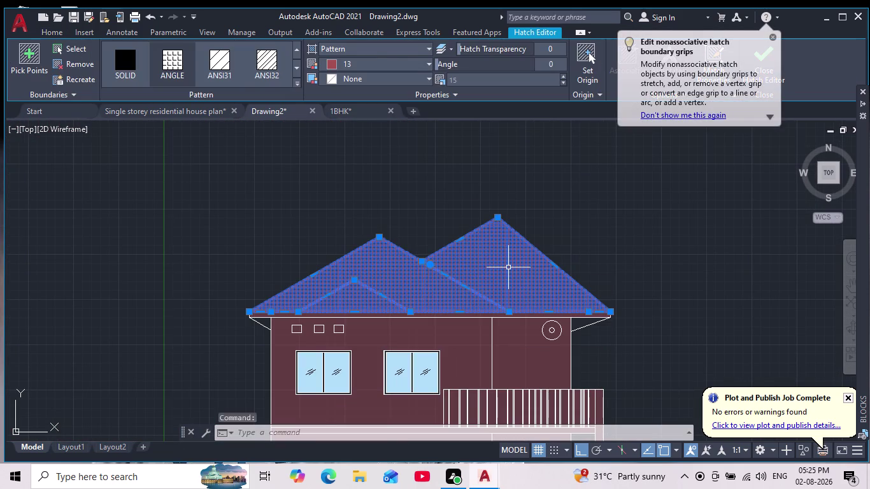
Delete the roof tile hatch and a line near the eave.
key(Delete)
scroll(up, 3)
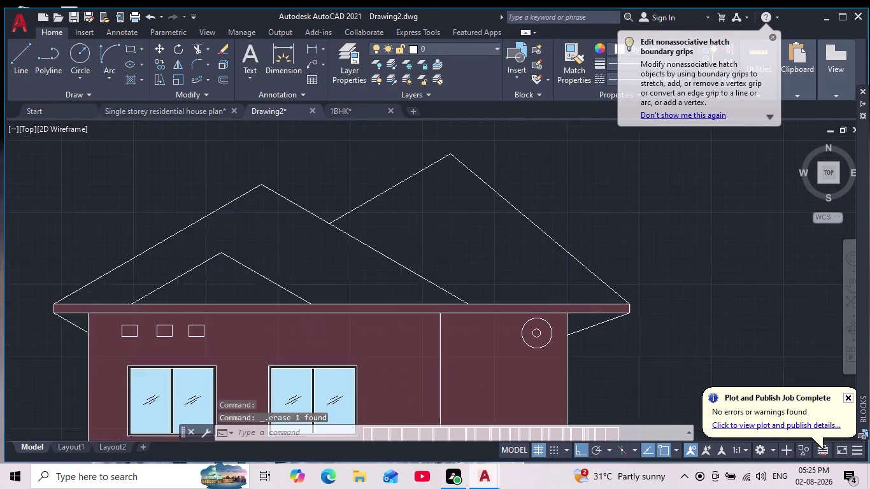
click(604, 299)
key(Delete)
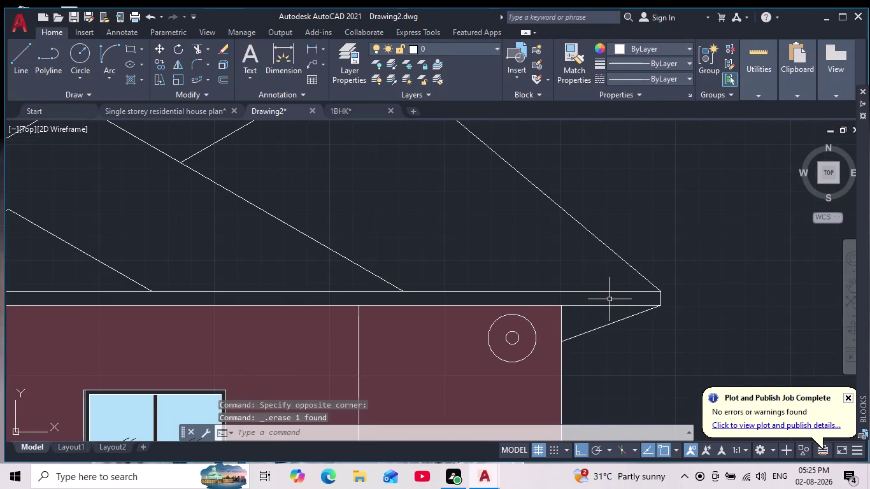
Draw a 600-long line from the wall's top corner toward the right eave.
middle_drag(607, 298, 642, 346)
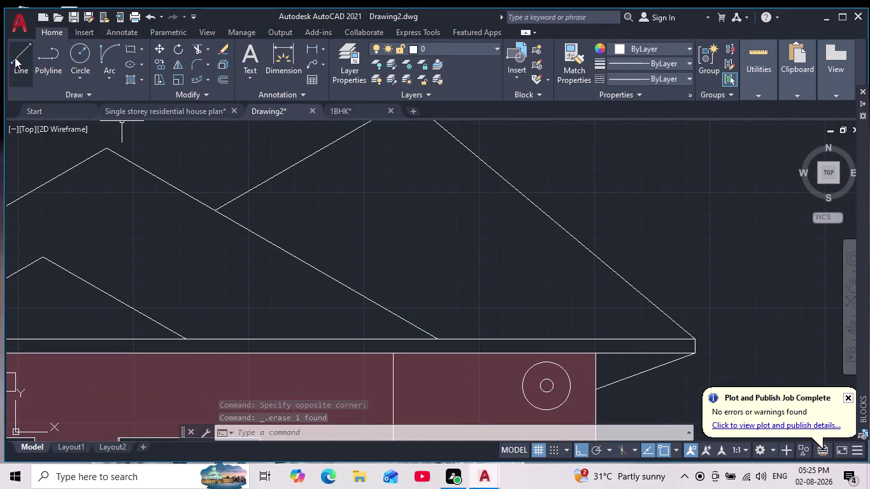
click(16, 58)
scroll(up, 3)
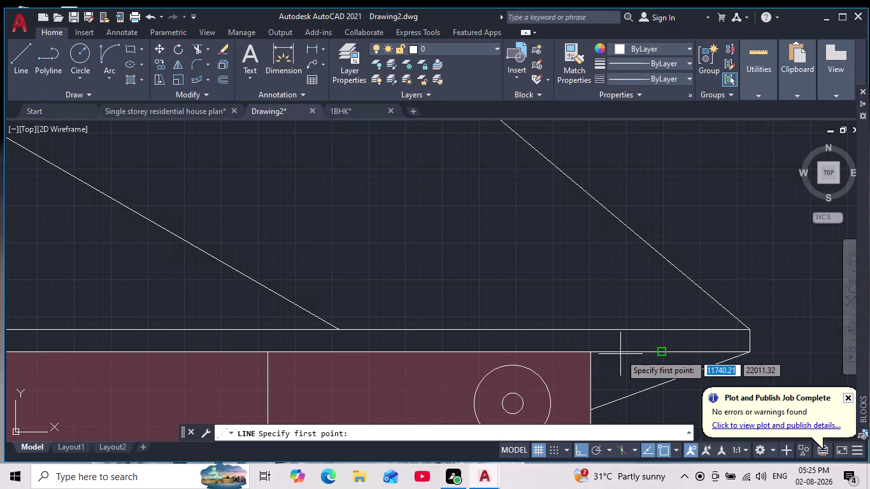
click(592, 352)
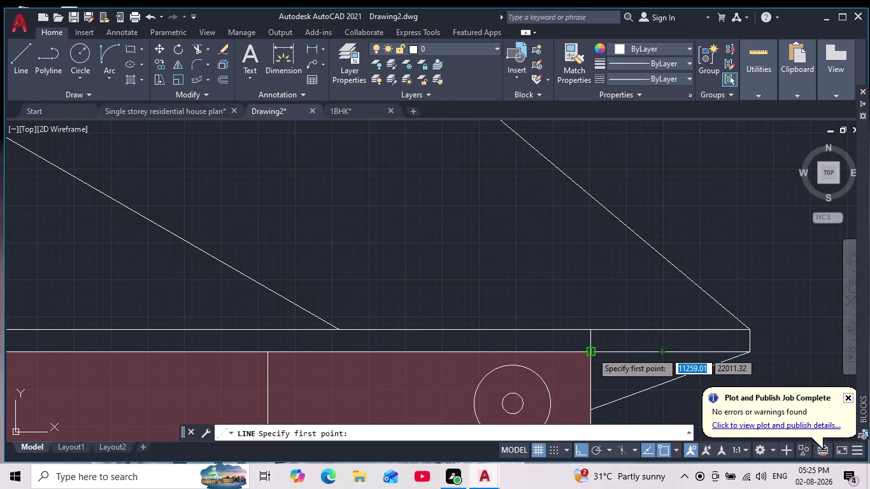
text(600)
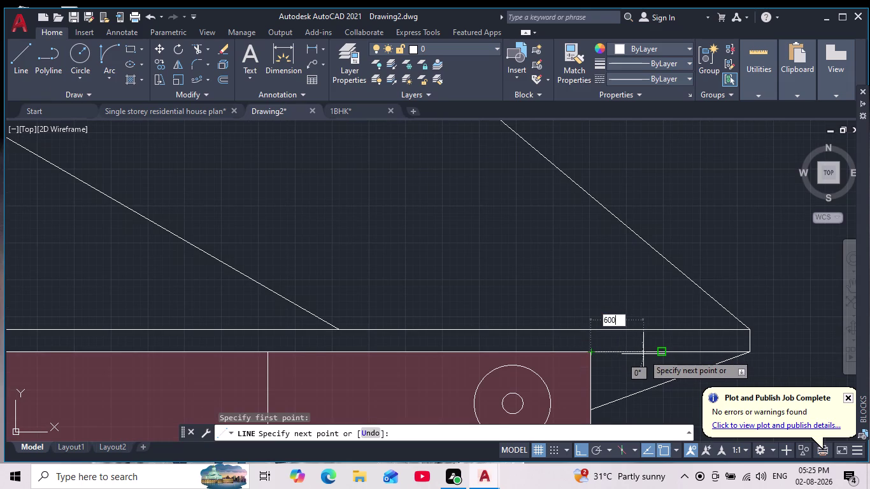
key(Return)
scroll(up, 3)
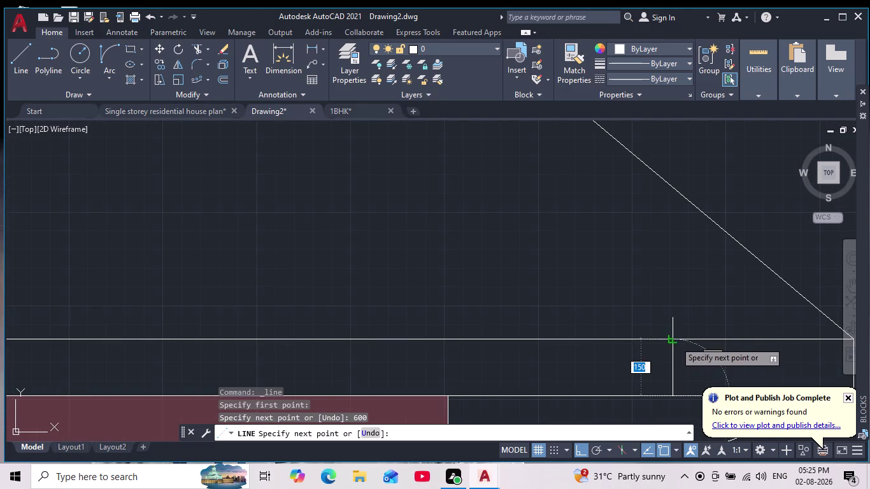
click(675, 341)
key(Escape)
Delete the right roof slope, soffit and eave end lines.
scroll(down, 3)
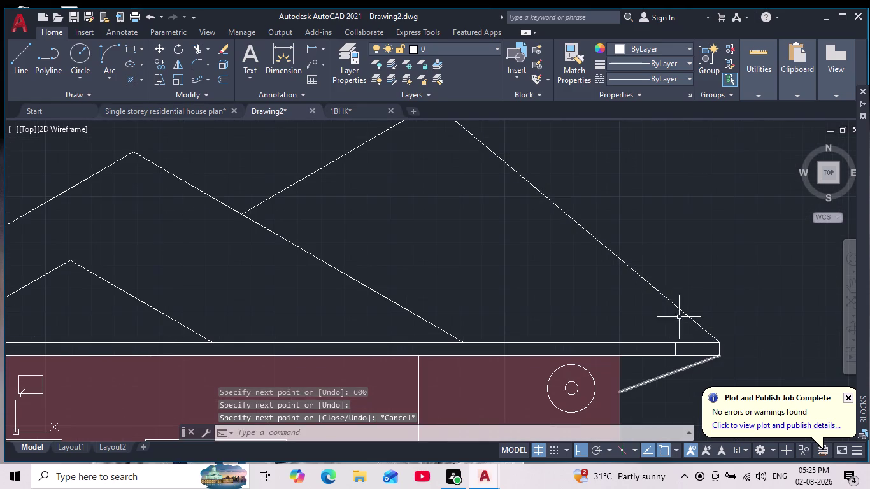
click(594, 173)
click(319, 148)
middle_drag(659, 312, 674, 265)
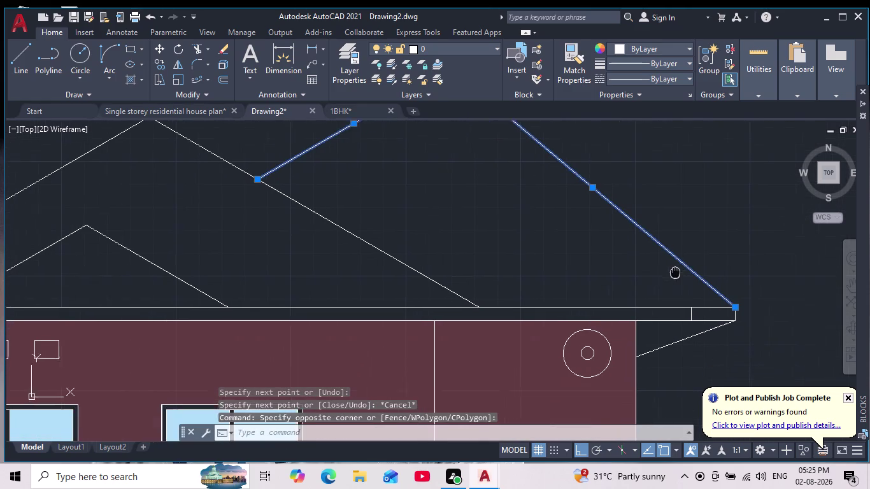
middle_drag(674, 265, 671, 263)
click(690, 342)
double_click(672, 331)
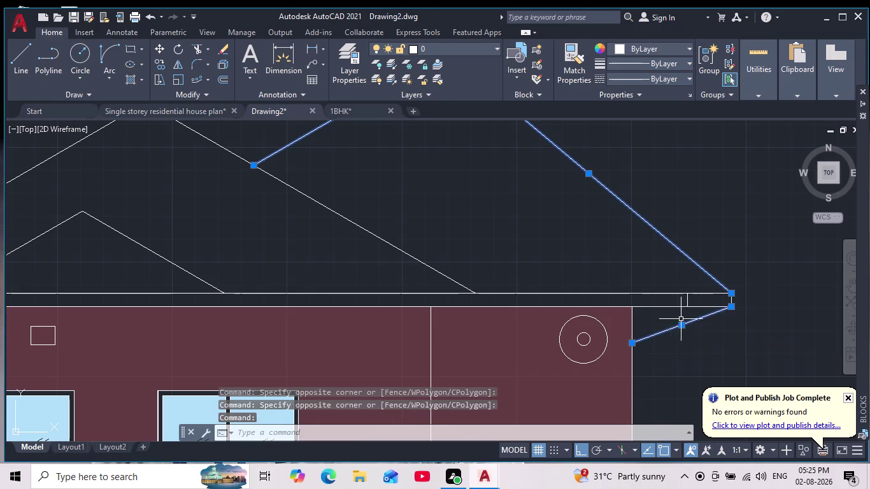
scroll(up, 3)
click(704, 321)
click(699, 244)
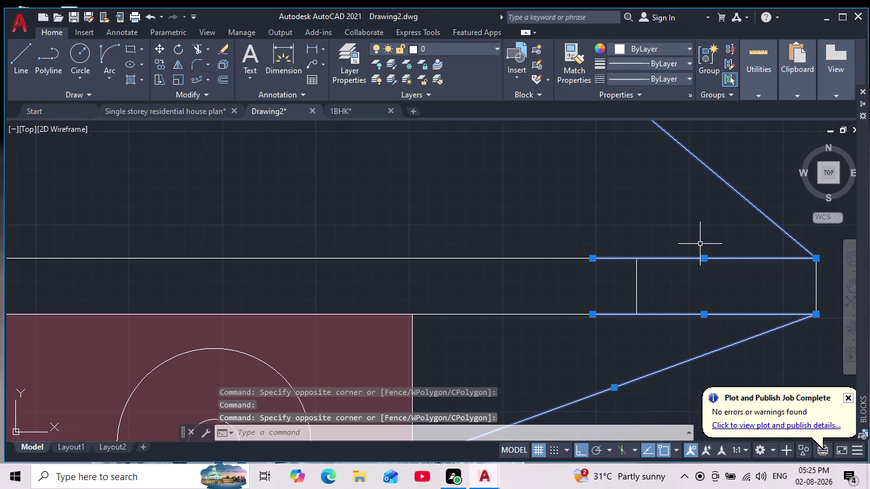
scroll(down, 3)
key(Delete)
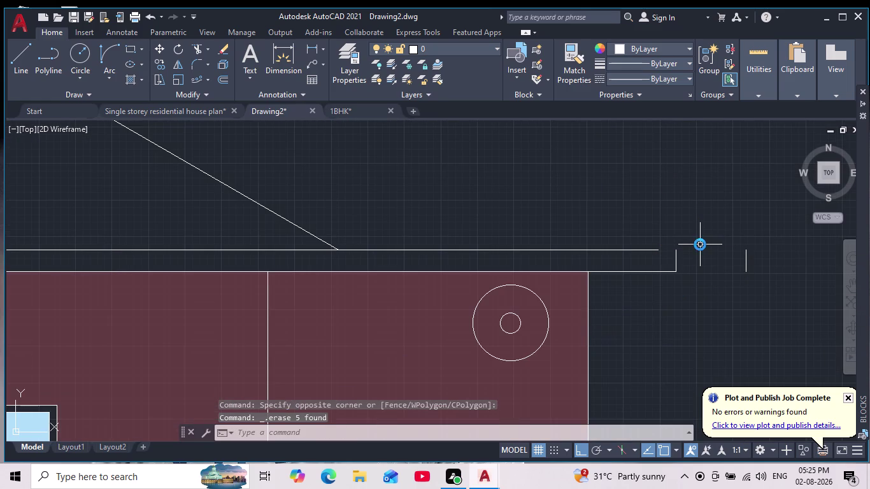
Start and cancel the Line command and a typed EX command.
click(32, 57)
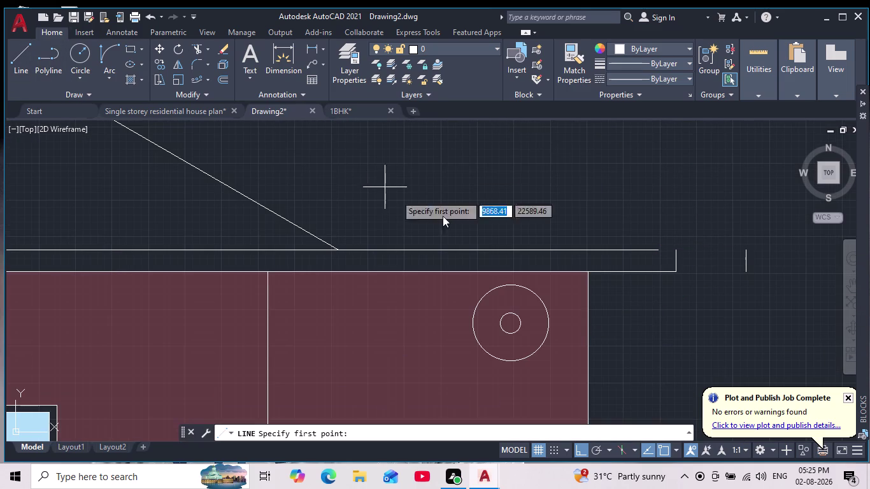
key(Escape)
key(Escape)
key(Escape)
text(e)
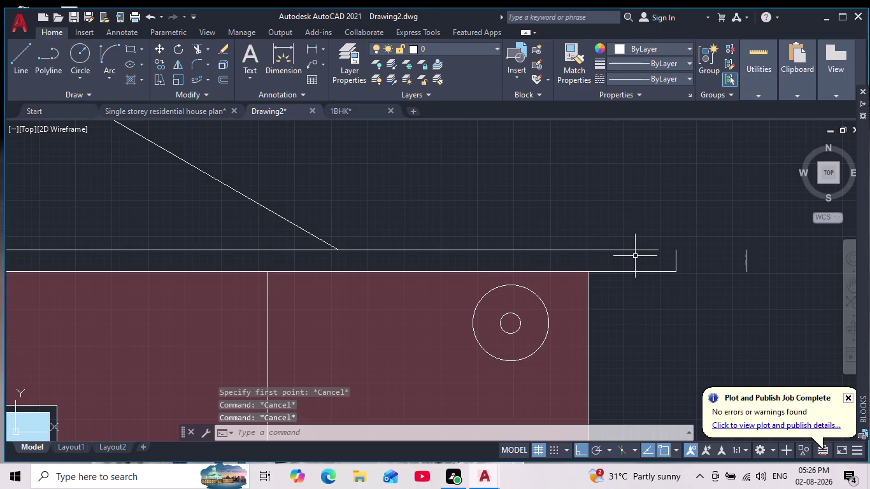
text(x)
key(Escape)
key(Escape)
key(Escape)
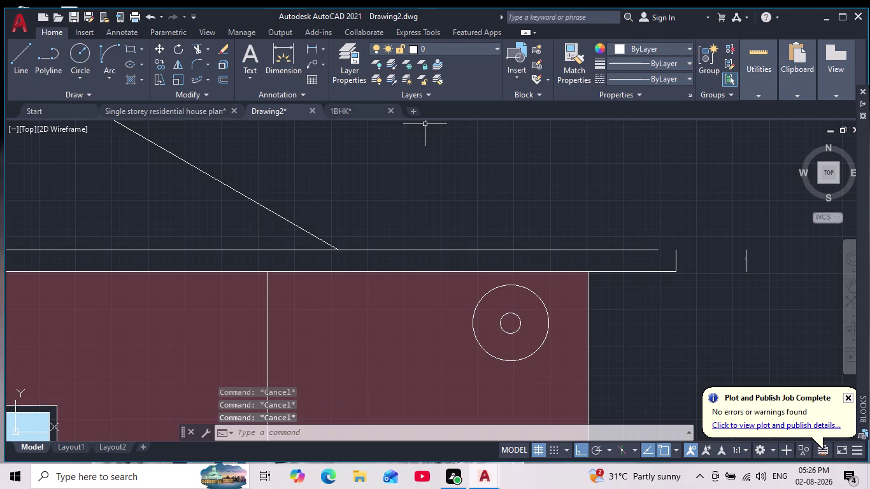
Pick the eave's top line for a fillet, then window-select and delete the stray line.
click(200, 63)
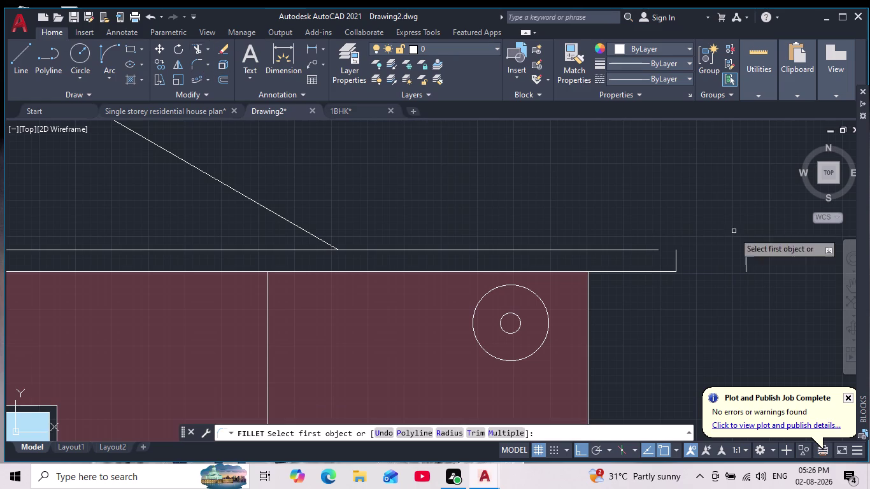
click(645, 249)
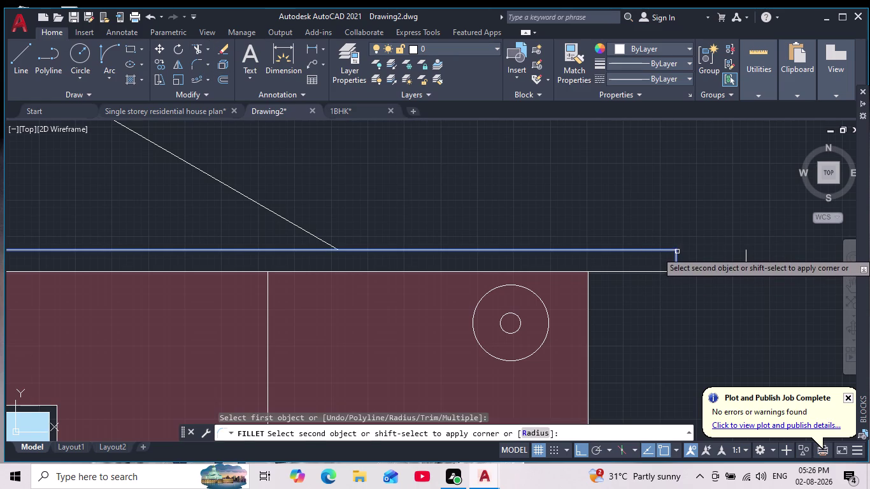
click(677, 251)
key(Escape)
drag(739, 225, 736, 235)
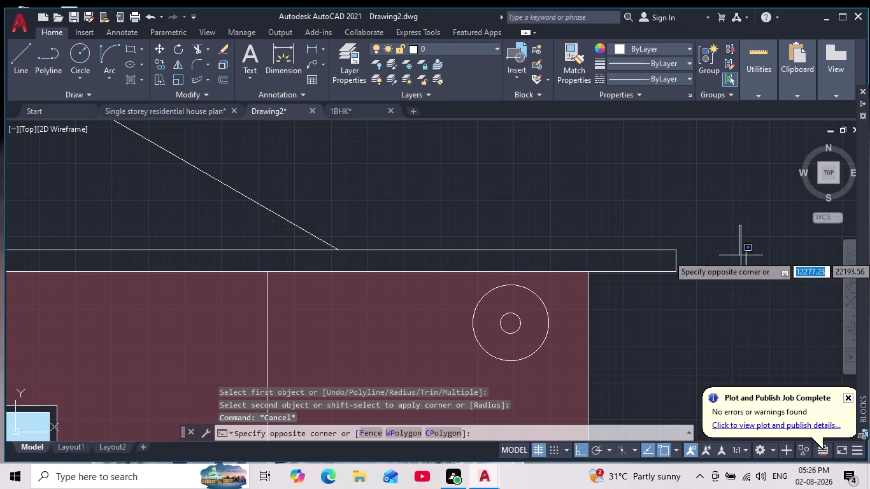
click(778, 290)
key(Delete)
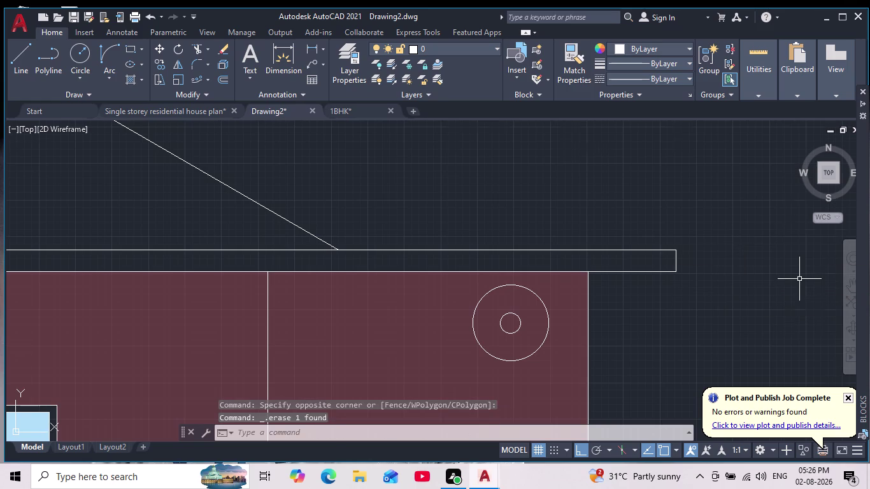
Pan back to the house elevation and start a new line.
scroll(down, 3)
middle_drag(799, 279, 728, 366)
scroll(down, 3)
scroll(up, 3)
click(18, 51)
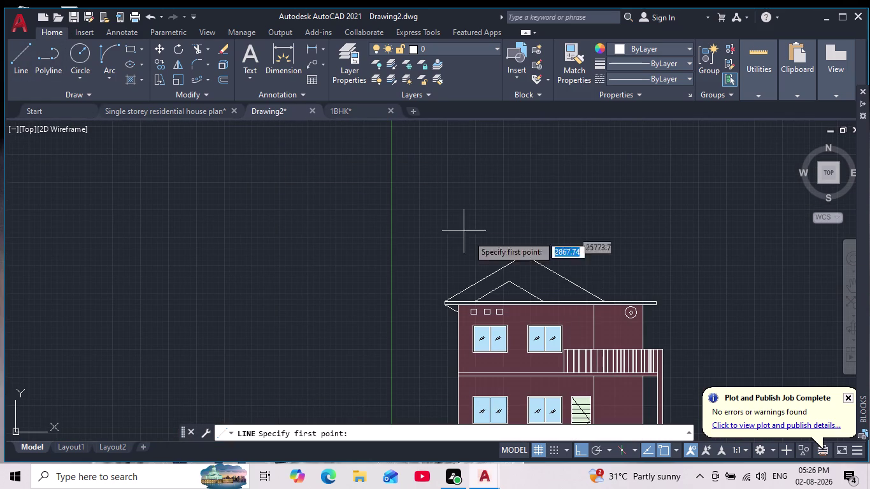
Turn Ortho off and Polar tracking on for the new line.
click(585, 452)
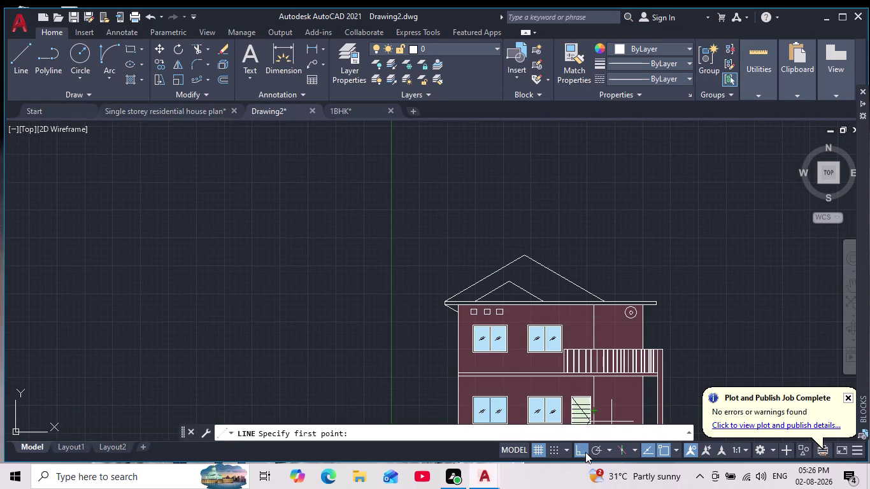
scroll(up, 3)
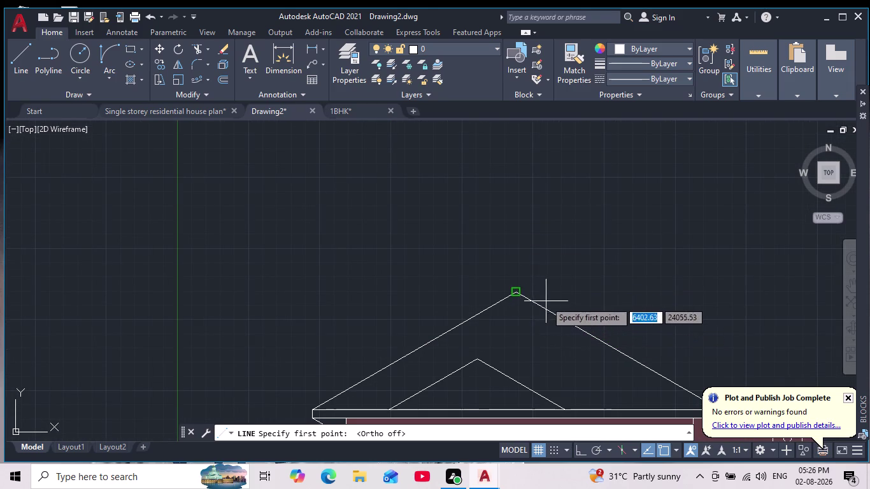
middle_drag(548, 300, 517, 267)
scroll(down, 3)
click(592, 450)
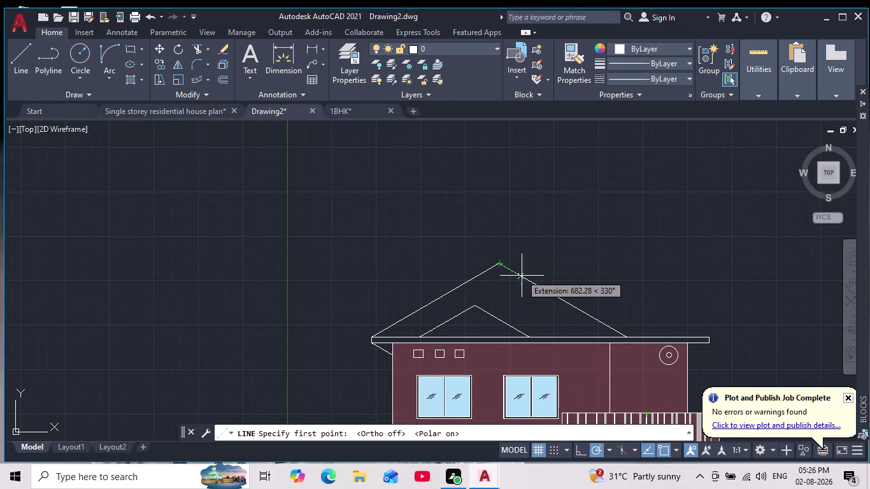
Draw a sloping line from the lower roof slope to a point above the roof.
click(539, 293)
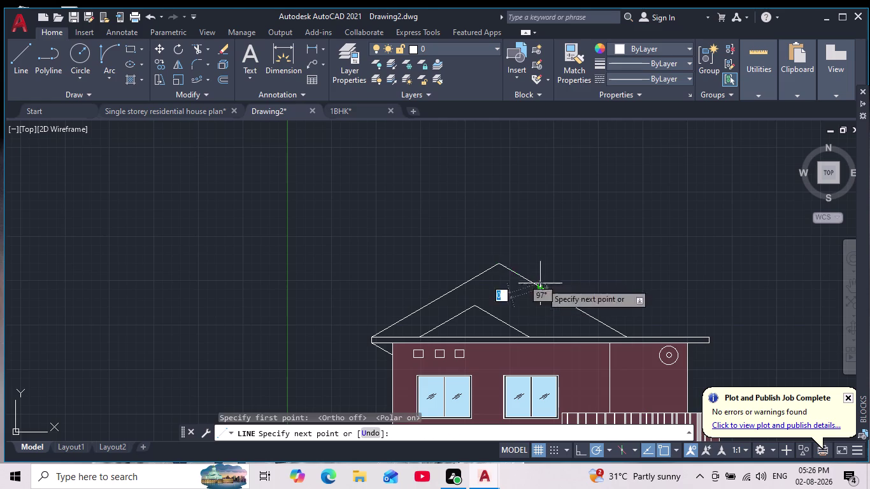
middle_drag(626, 243, 492, 214)
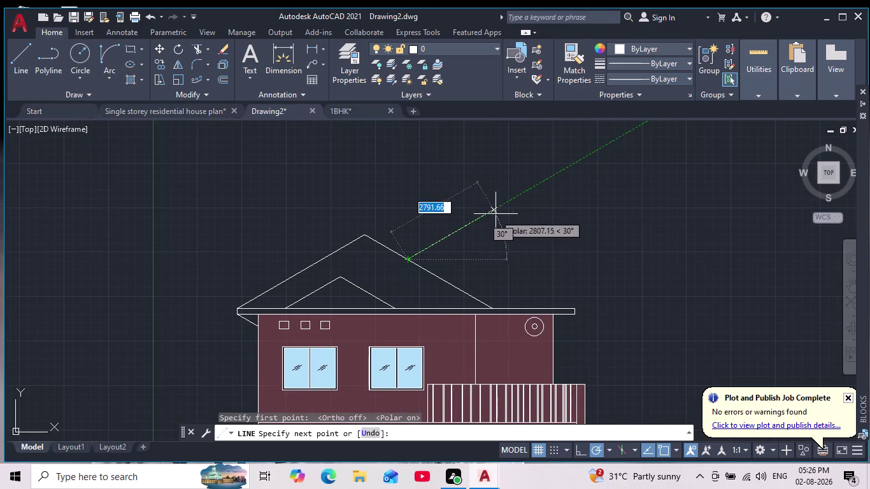
click(468, 221)
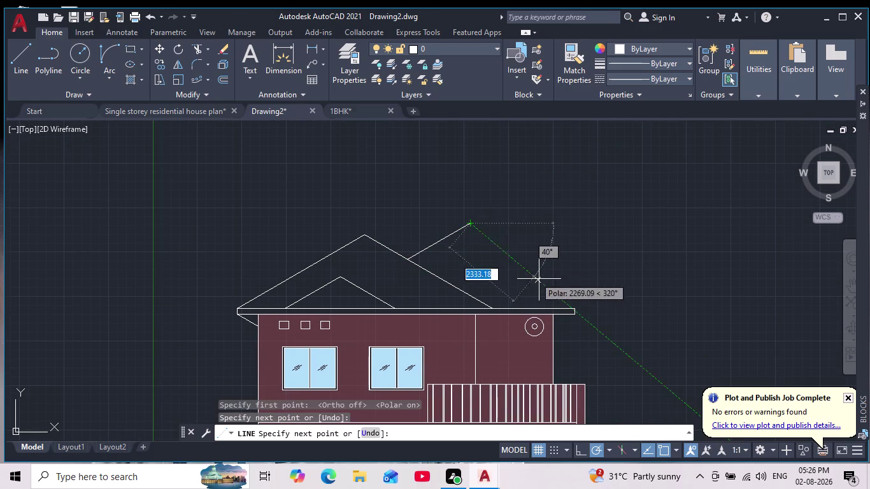
scroll(down, 3)
scroll(up, 3)
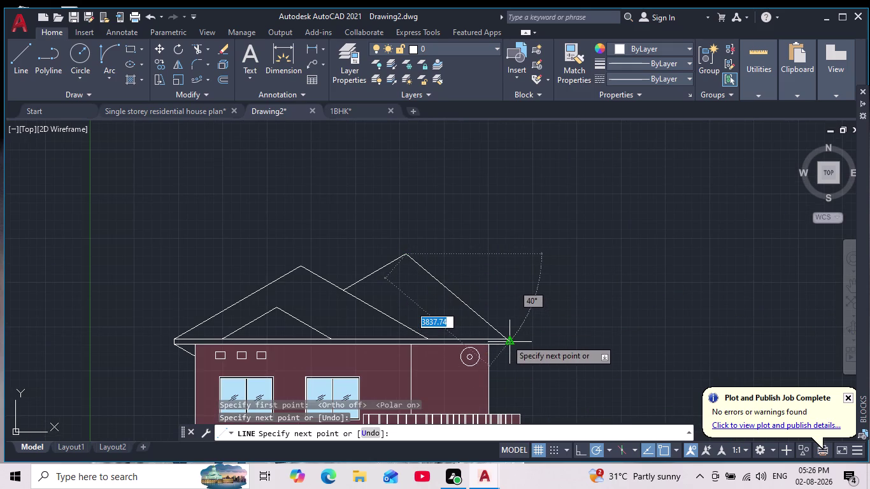
scroll(down, 3)
middle_drag(506, 339, 539, 296)
scroll(down, 3)
scroll(up, 3)
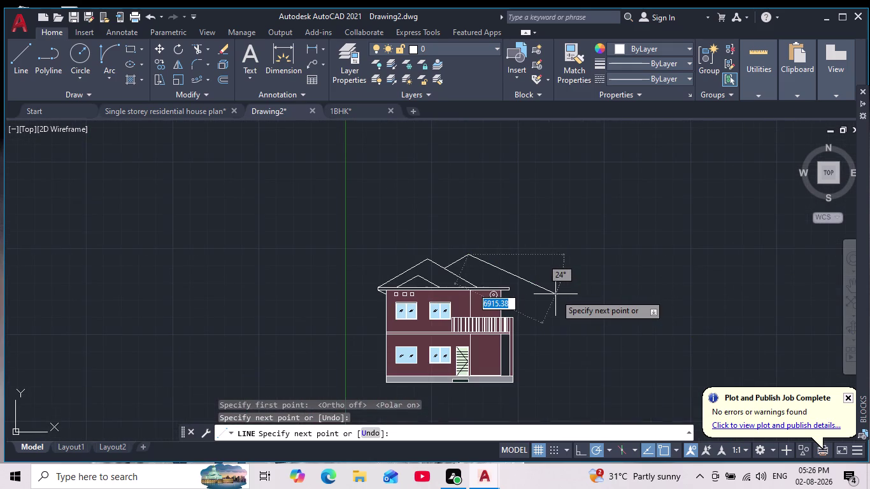
scroll(up, 3)
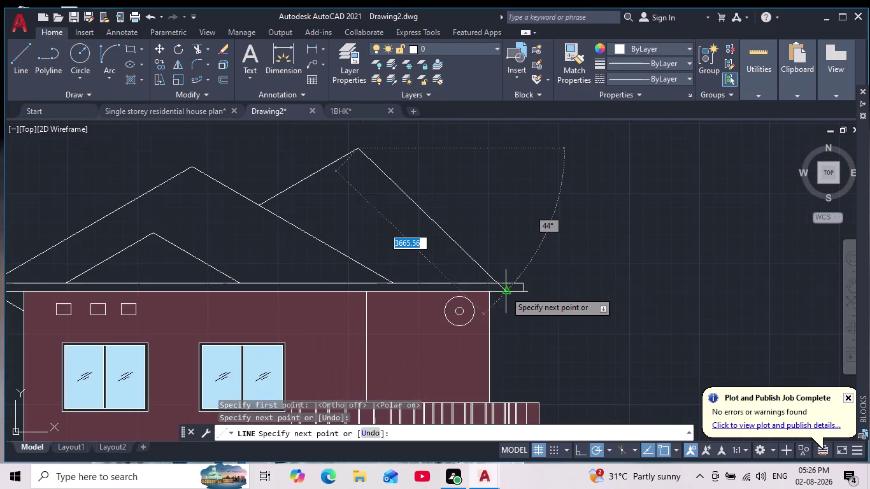
key(Escape)
Undo the new roof line and the earlier eave-line deletion.
scroll(down, 3)
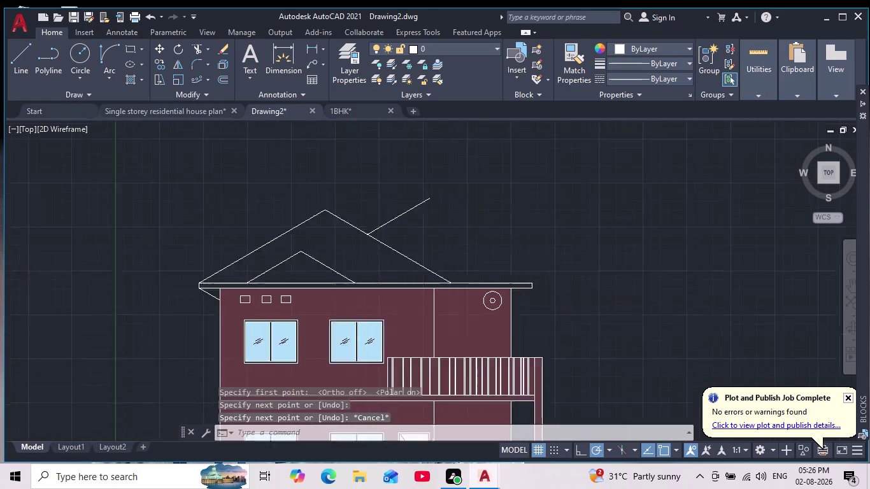
scroll(down, 3)
key(ctrl+z)
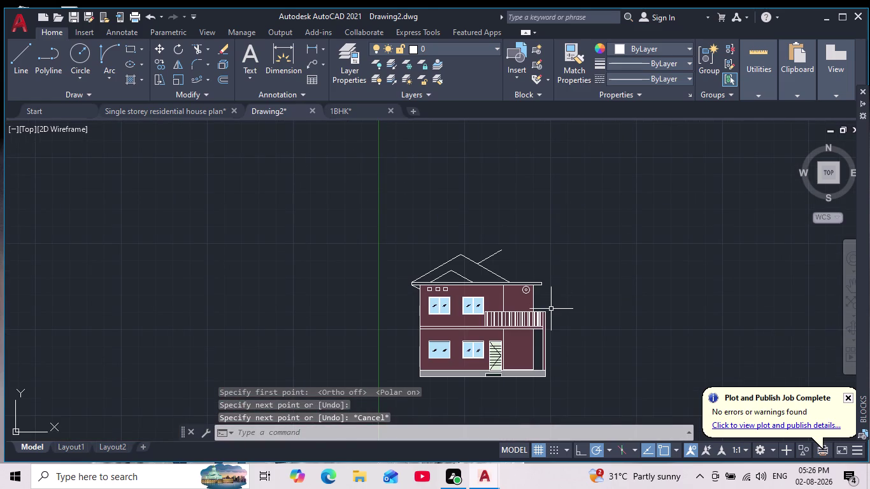
key(ctrl+z)
key(ctrl+z)
click(551, 308)
key(ctrl+z)
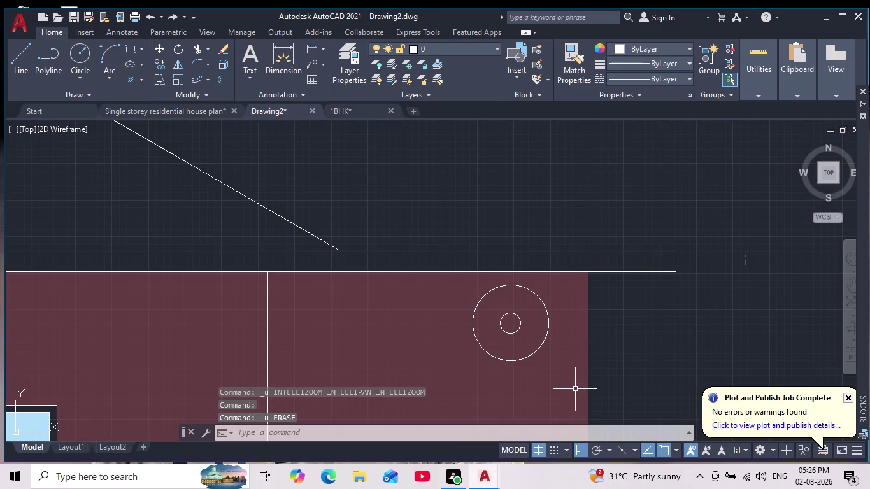
key(Escape)
key(ctrl+z)
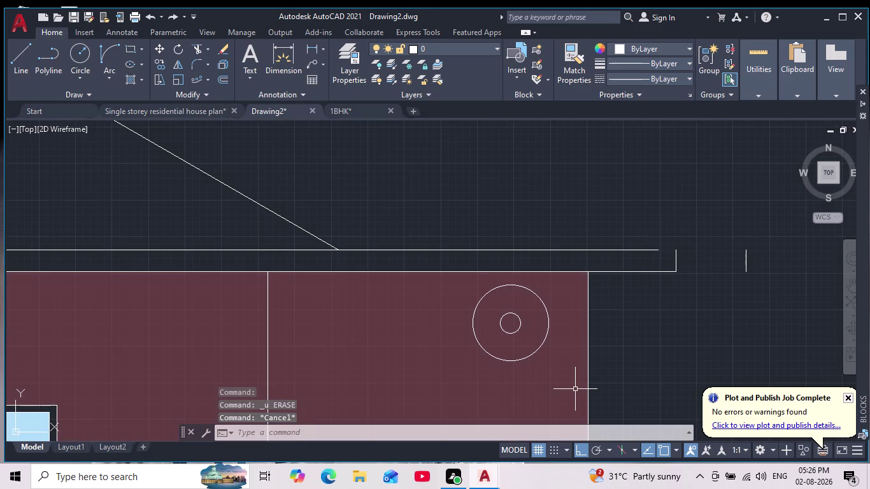
key(ctrl+z)
key(ctrl+z)
key(ctrl+z)
key(ctrl+z)
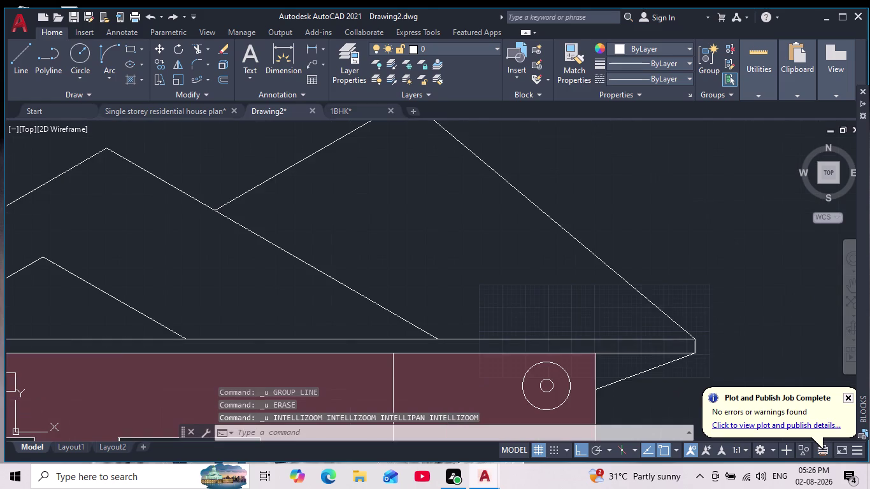
key(ctrl+z)
key(ctrl+z)
key(ctrl+z)
key(ctrl+z)
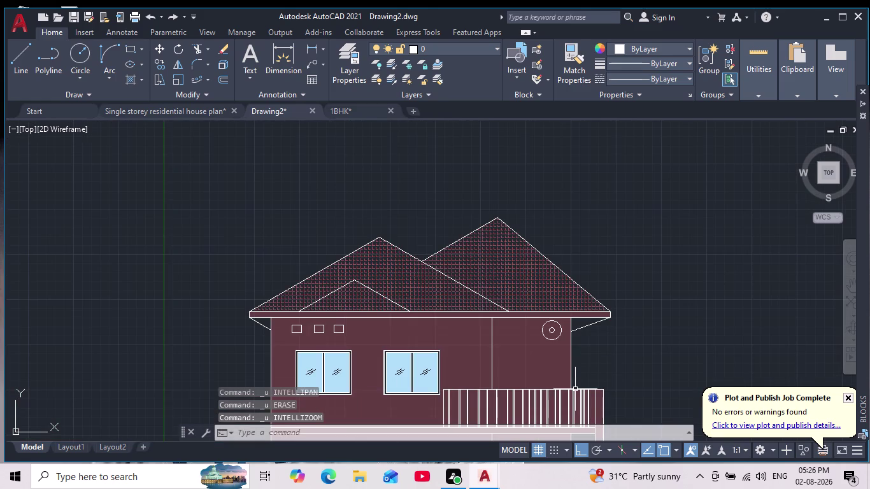
click(574, 389)
key(Escape)
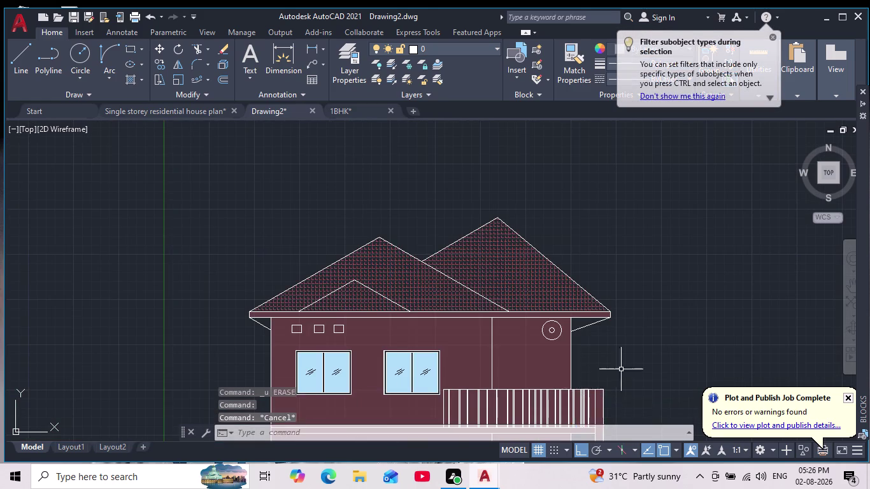
scroll(down, 3)
middle_drag(629, 365, 656, 235)
scroll(down, 3)
scroll(up, 3)
middle_drag(654, 253, 658, 271)
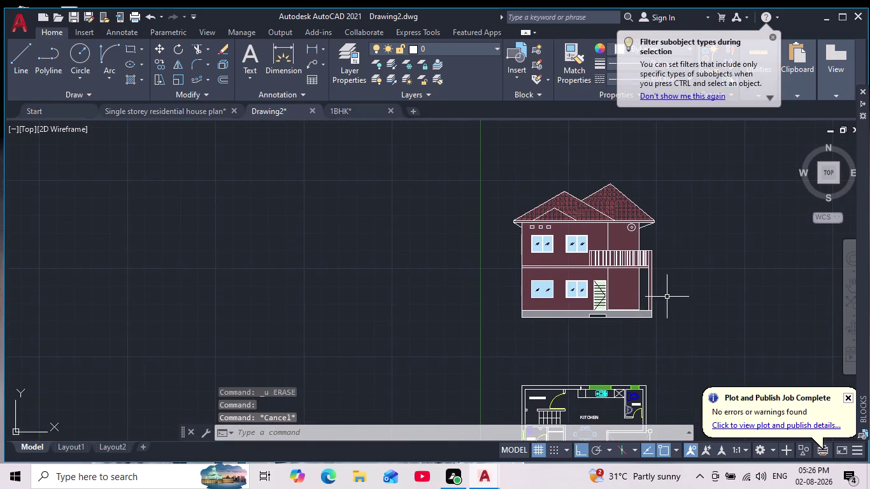
scroll(up, 3)
scroll(down, 3)
scroll(up, 3)
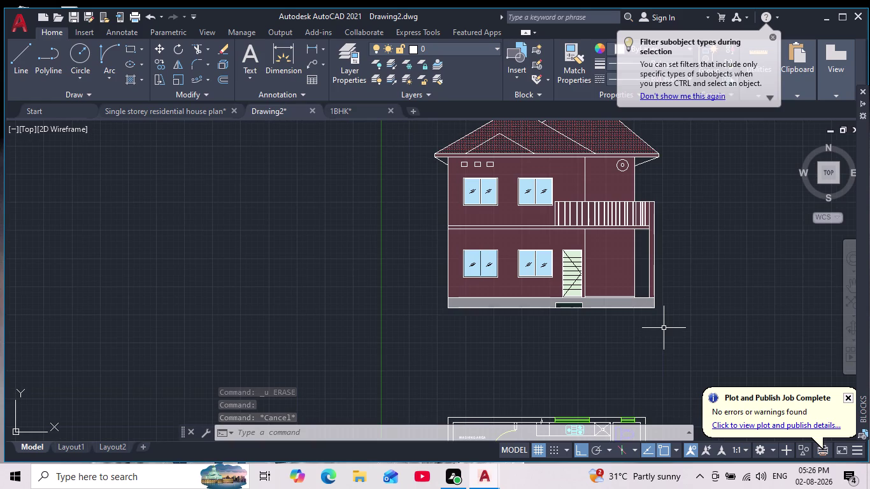
scroll(down, 3)
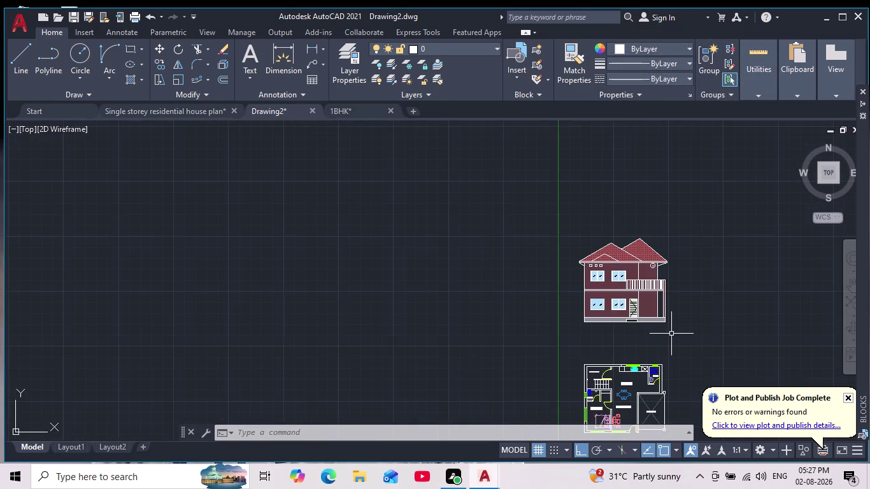
scroll(up, 3)
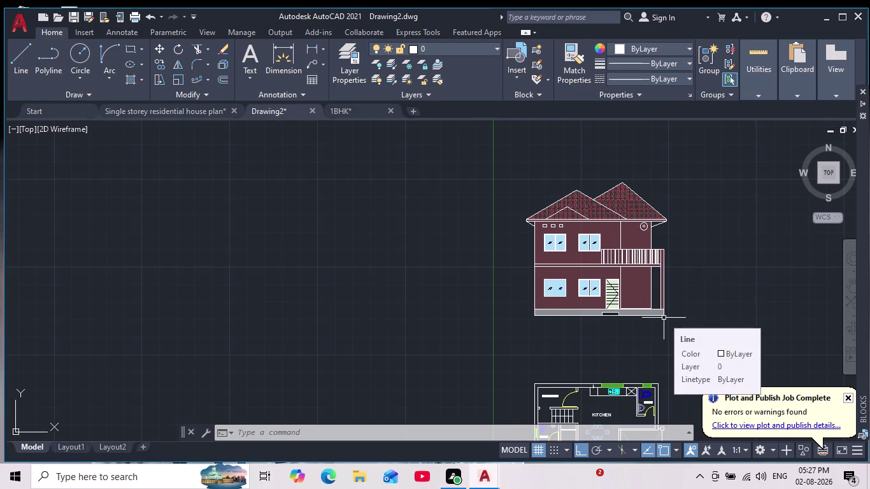
middle_drag(646, 340, 629, 283)
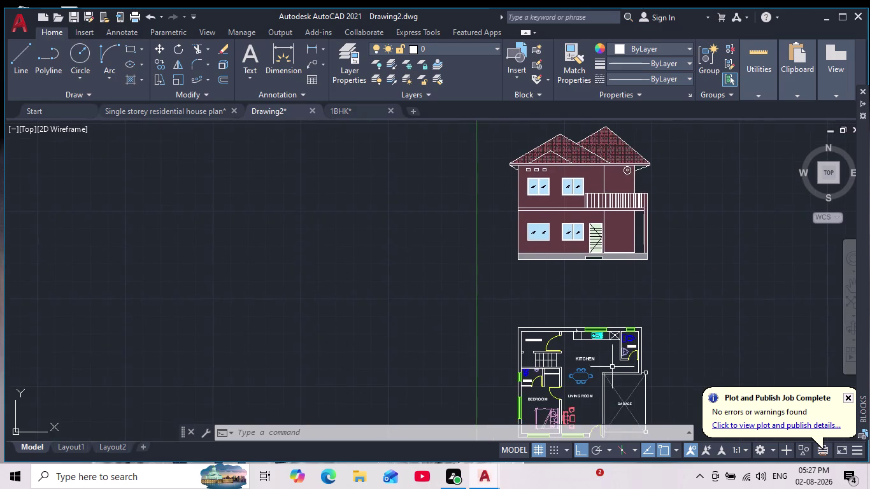
scroll(down, 3)
middle_drag(617, 341, 616, 306)
scroll(up, 3)
middle_drag(613, 307, 612, 296)
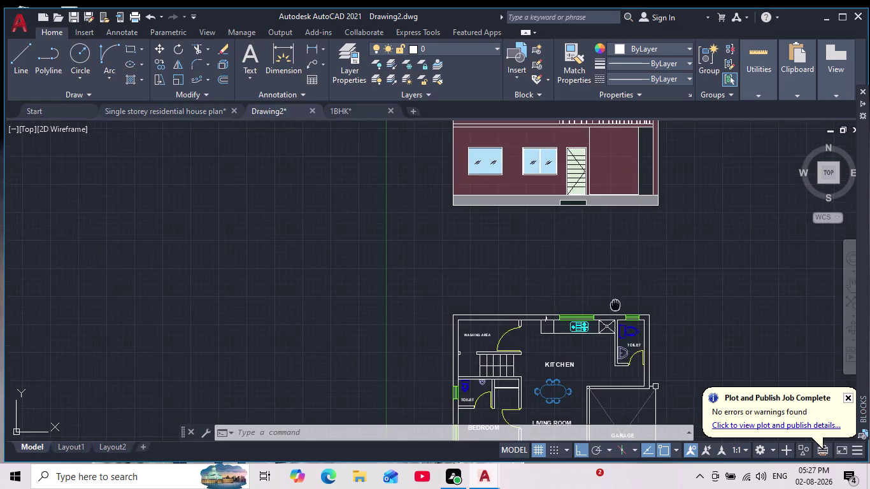
middle_drag(612, 297, 610, 292)
scroll(down, 3)
scroll(up, 3)
middle_drag(542, 254, 473, 308)
scroll(down, 3)
middle_drag(493, 338, 512, 296)
scroll(up, 3)
scroll(down, 3)
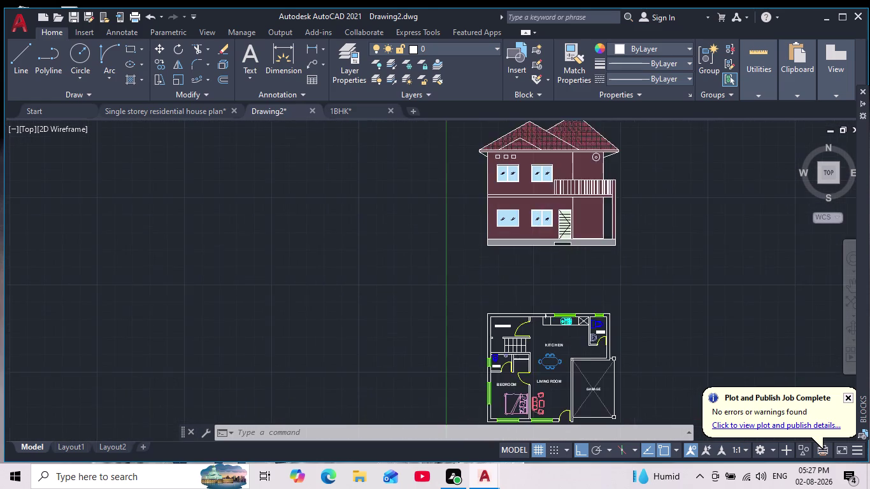
middle_drag(516, 303, 530, 298)
scroll(up, 3)
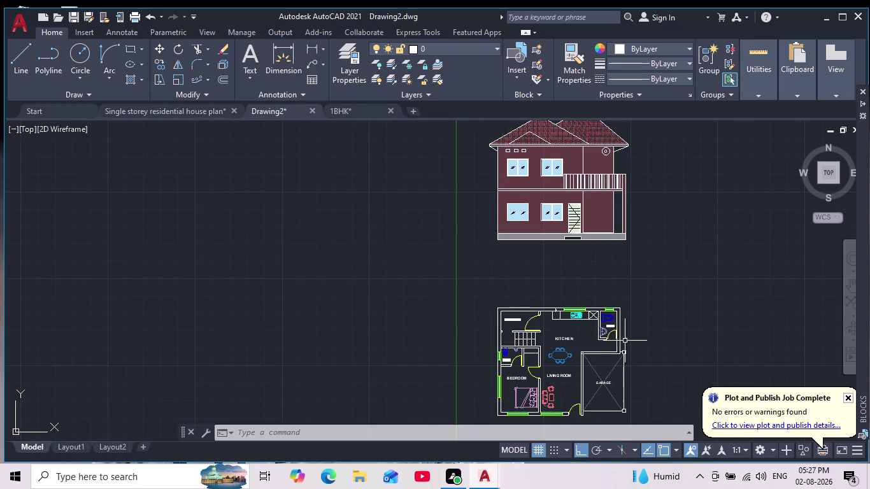
scroll(up, 3)
scroll(up, 3)
scroll(down, 3)
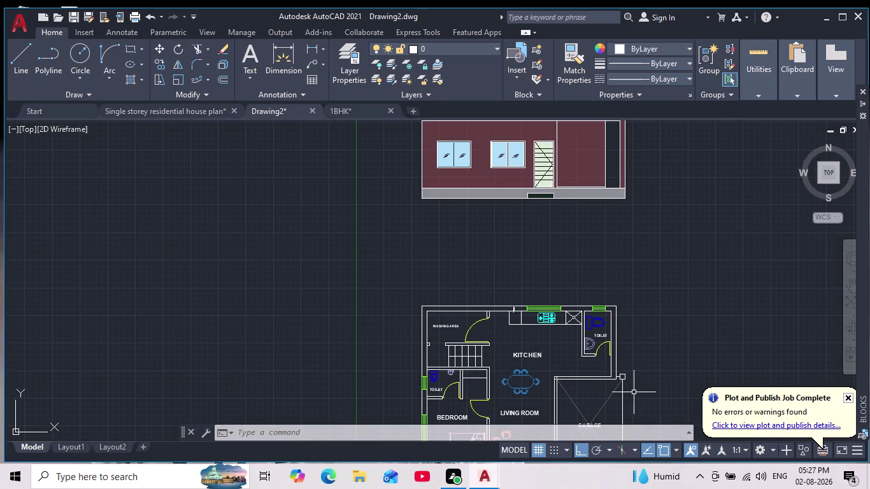
middle_drag(638, 389, 641, 375)
scroll(down, 3)
scroll(up, 3)
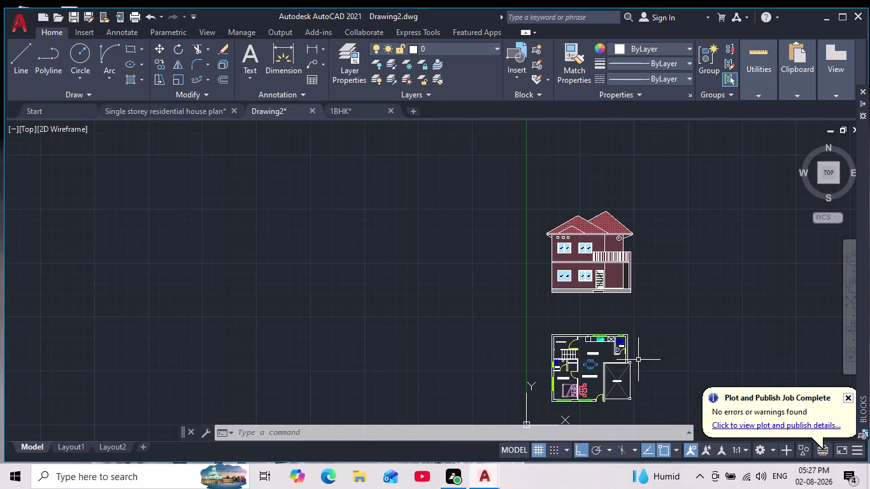
scroll(up, 3)
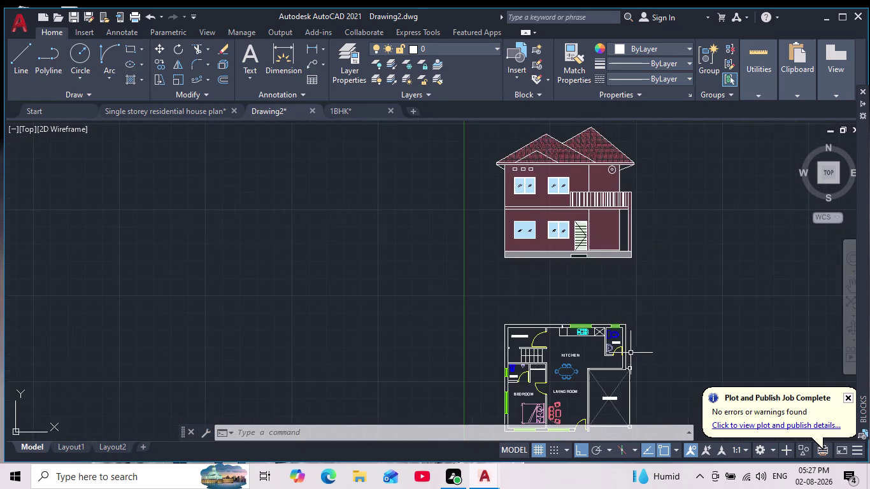
scroll(up, 3)
scroll(down, 3)
middle_drag(630, 353, 645, 308)
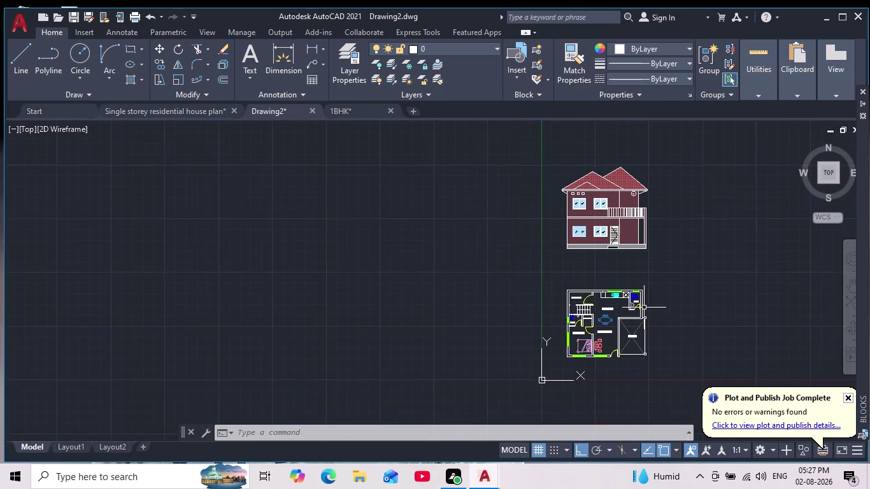
scroll(up, 3)
scroll(down, 3)
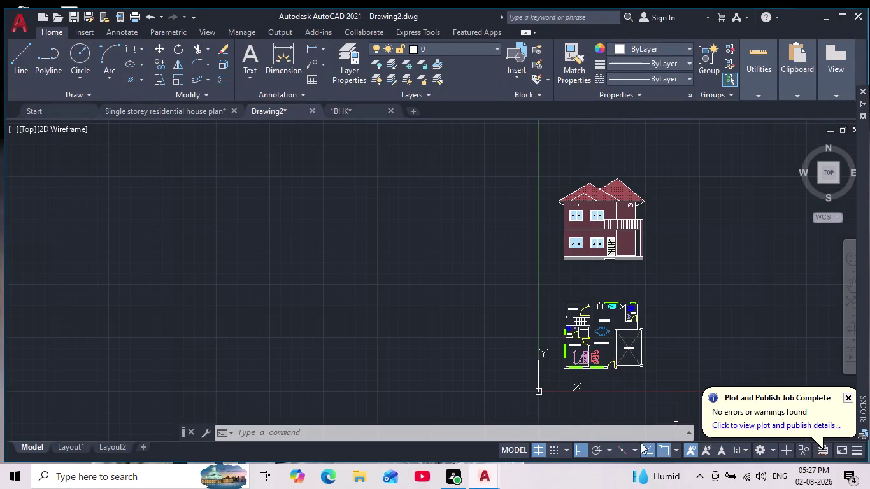
scroll(up, 3)
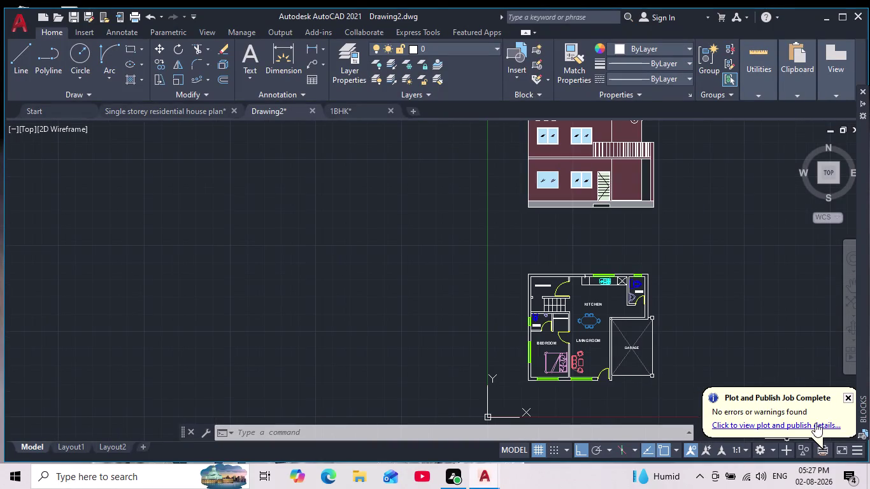
scroll(down, 3)
middle_drag(684, 267, 615, 361)
scroll(up, 3)
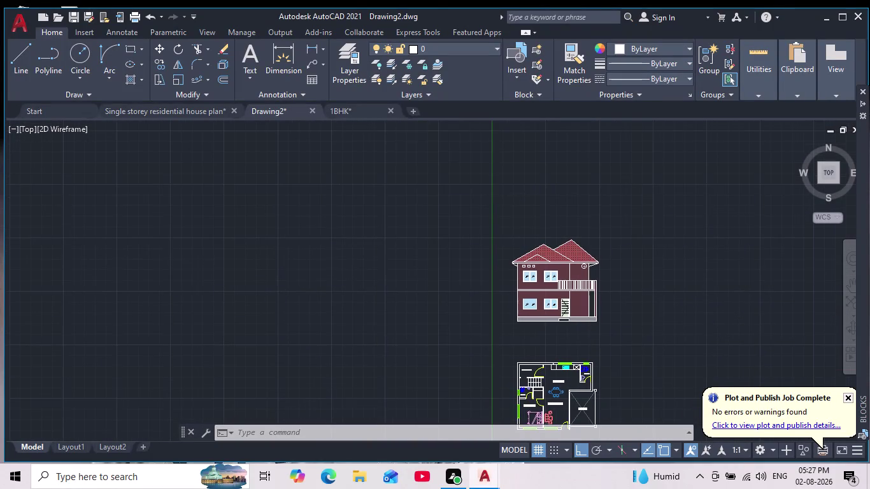
scroll(up, 3)
scroll(down, 3)
middle_drag(644, 378, 623, 330)
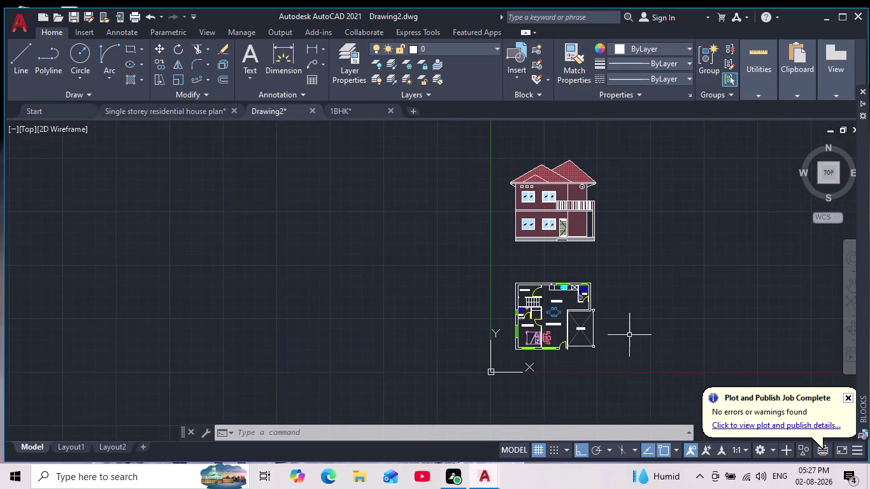
scroll(up, 3)
scroll(down, 3)
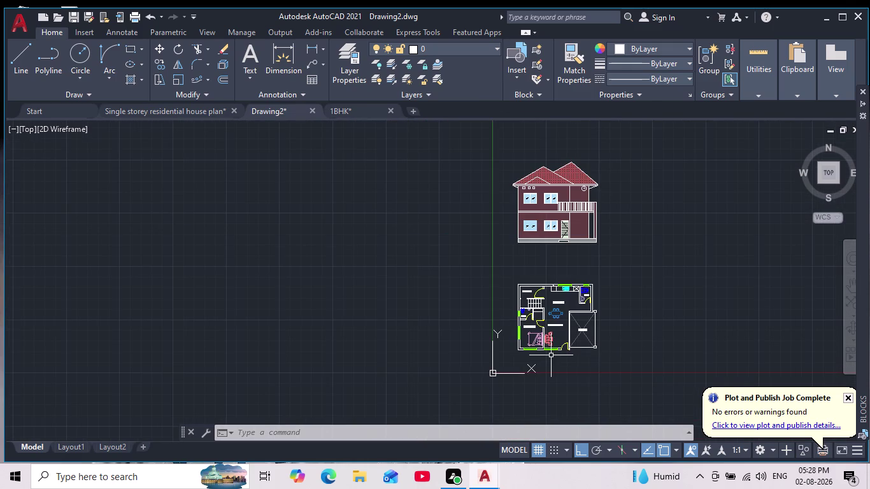
scroll(up, 3)
middle_drag(554, 355, 538, 380)
scroll(down, 3)
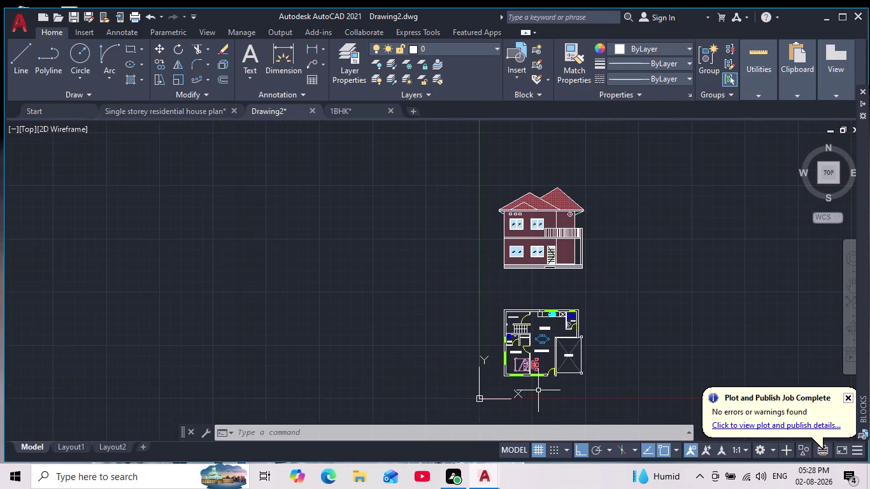
scroll(up, 3)
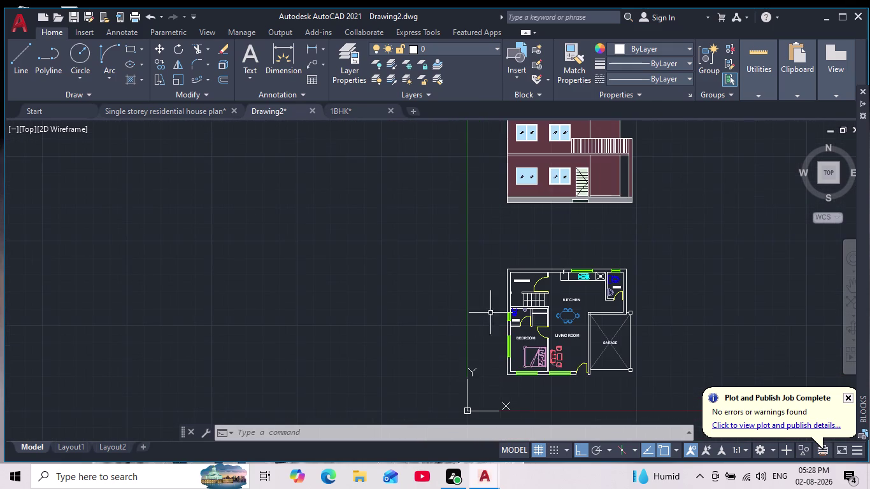
middle_drag(500, 285, 334, 276)
scroll(down, 3)
middle_drag(451, 225, 436, 259)
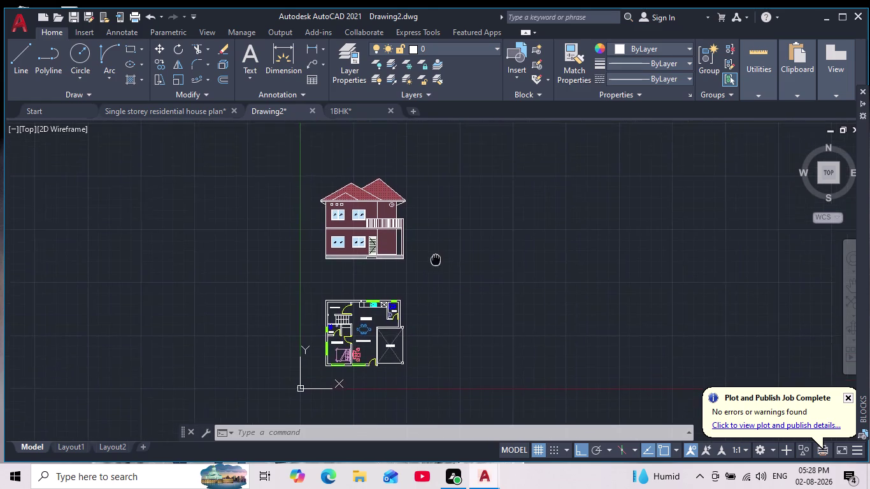
middle_drag(436, 258, 437, 269)
scroll(down, 3)
scroll(up, 3)
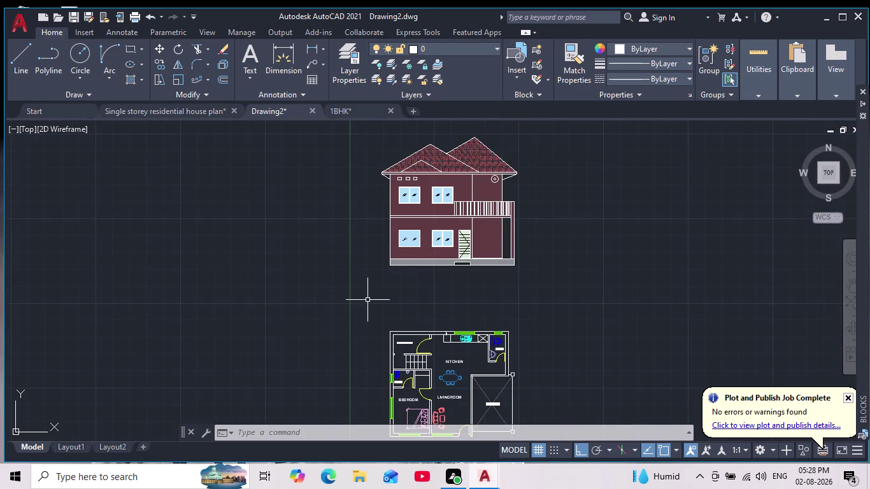
scroll(down, 3)
scroll(up, 3)
middle_drag(371, 261, 351, 281)
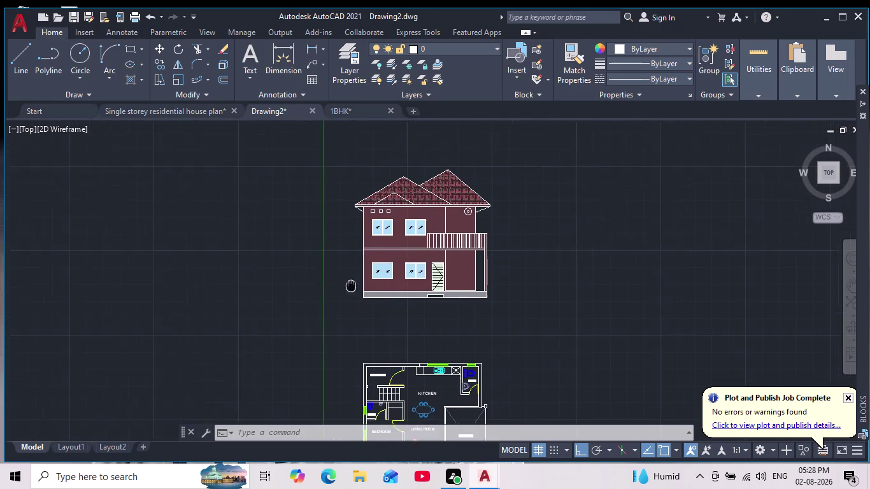
middle_drag(352, 280, 346, 299)
Window-select the front elevation and move it from its bottom-right corner, Ortho off.
click(339, 148)
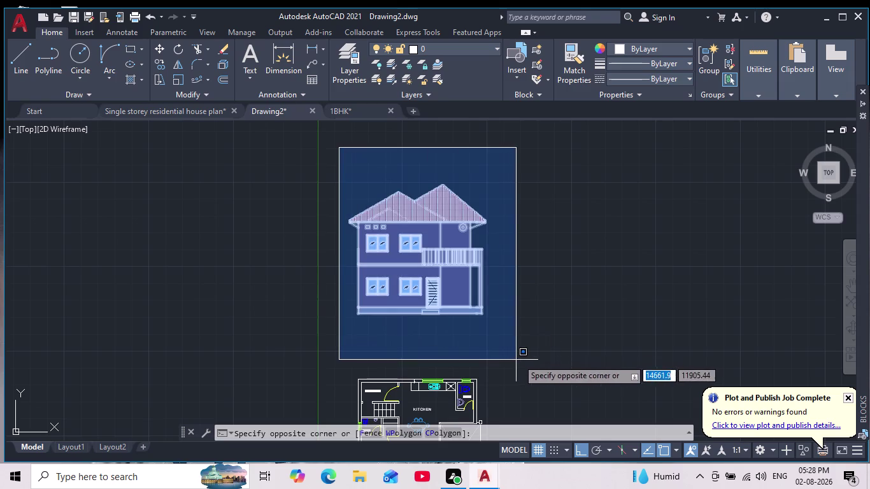
click(521, 353)
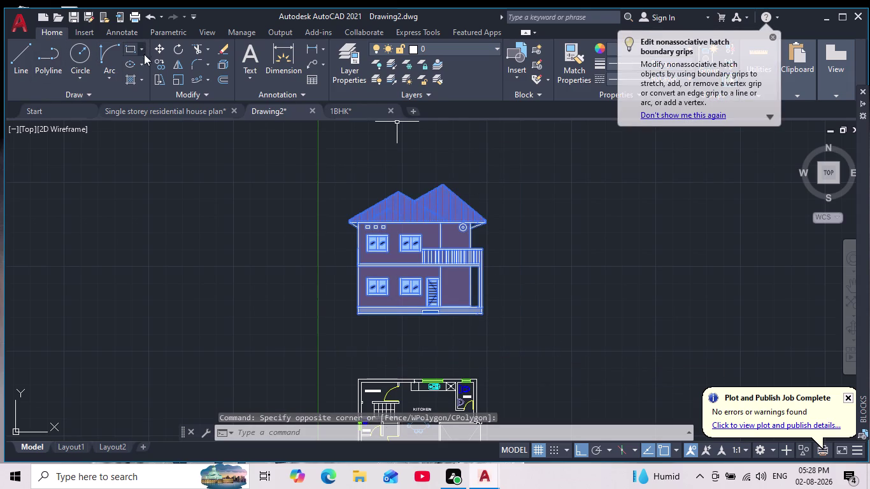
click(163, 42)
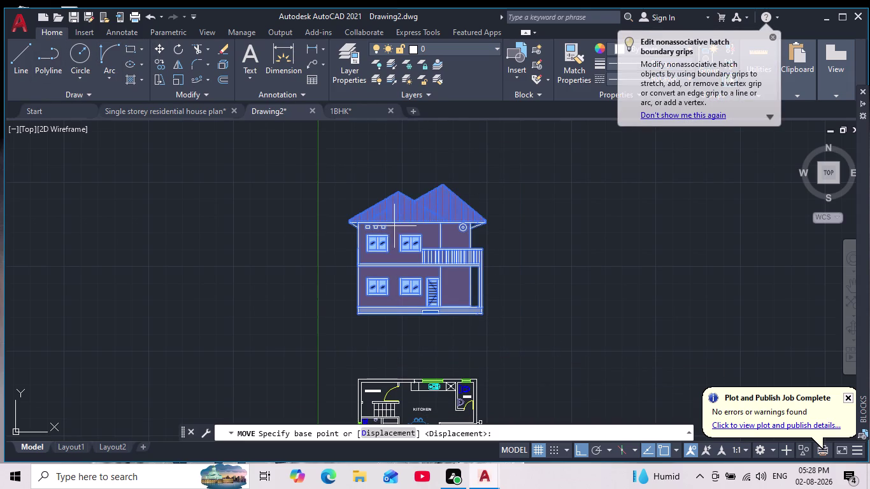
click(482, 317)
middle_drag(527, 343, 517, 298)
scroll(down, 3)
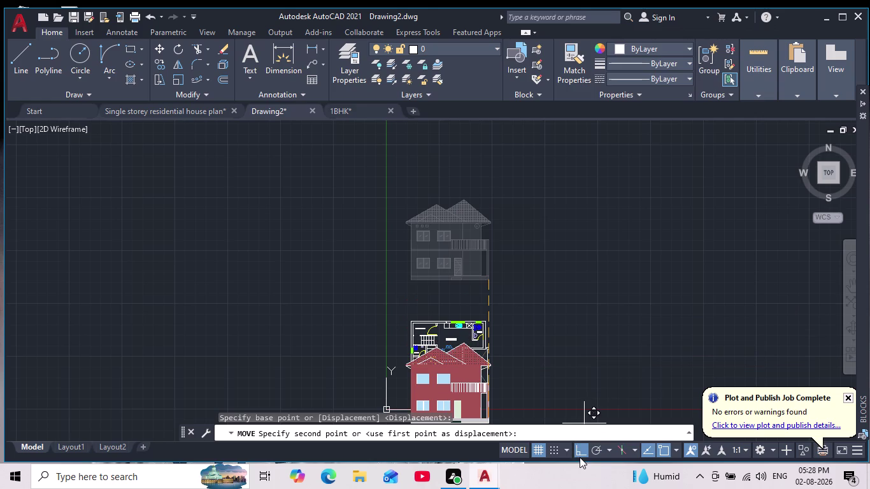
click(576, 454)
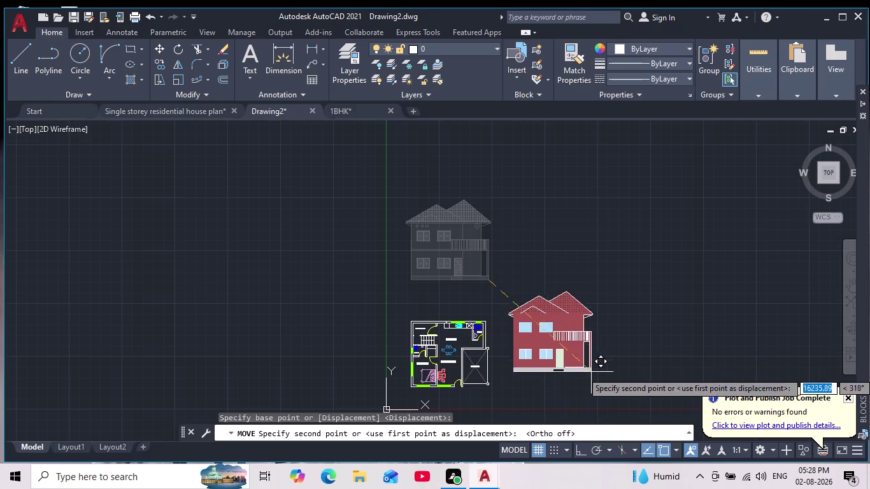
Place the elevation to the right of the floor plan, roughly level with it.
middle_drag(591, 372, 569, 268)
scroll(up, 3)
middle_drag(573, 291, 632, 361)
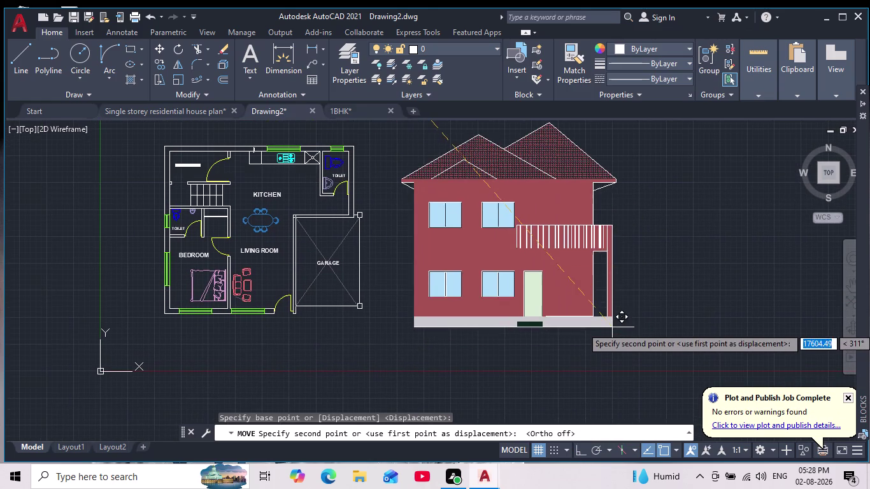
middle_drag(613, 330, 654, 370)
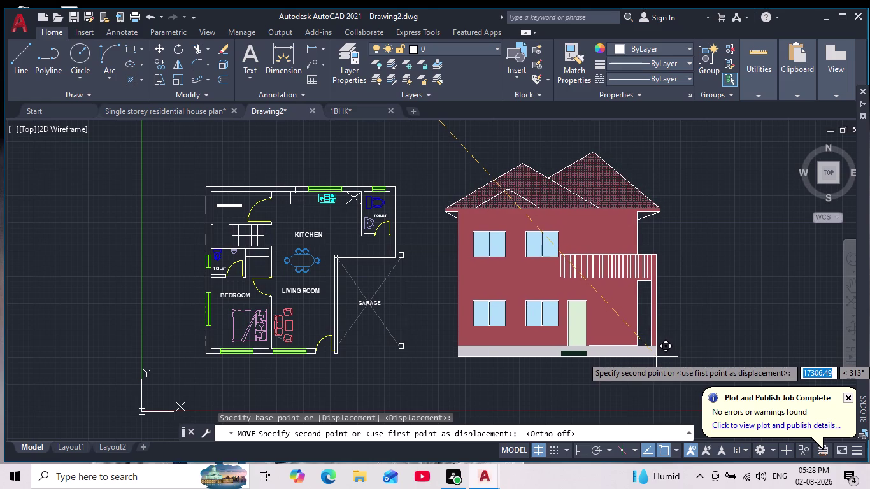
scroll(down, 3)
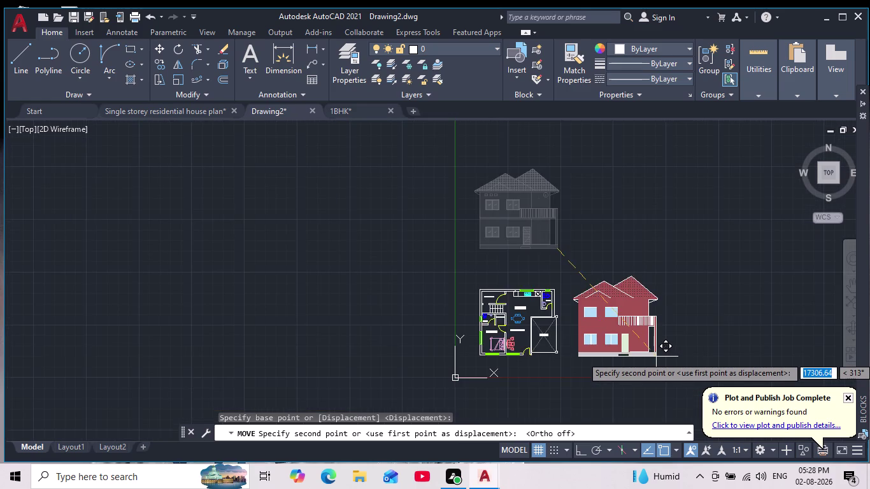
scroll(up, 3)
scroll(down, 3)
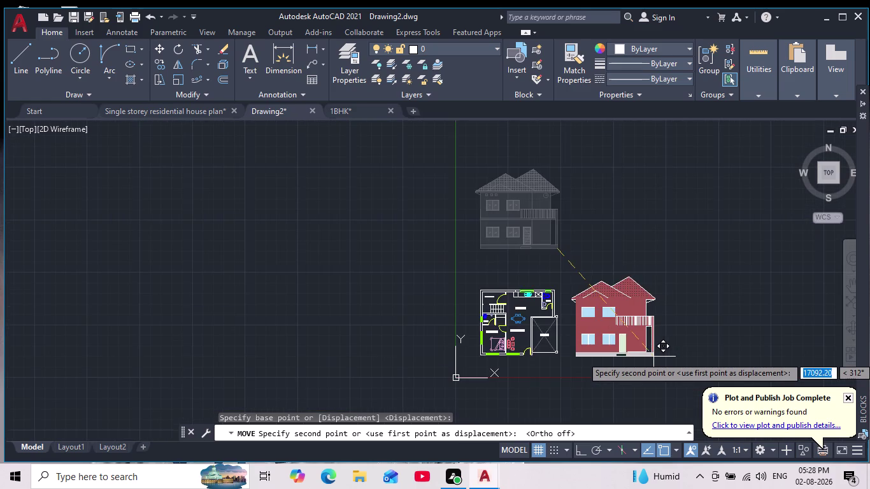
scroll(up, 3)
middle_drag(516, 220, 556, 309)
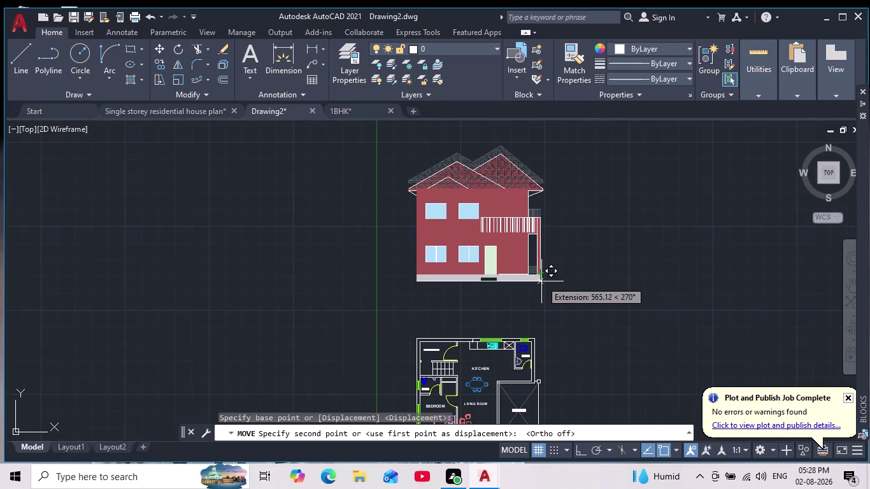
scroll(down, 3)
middle_drag(593, 303, 585, 290)
scroll(down, 3)
middle_drag(631, 332, 594, 278)
scroll(up, 3)
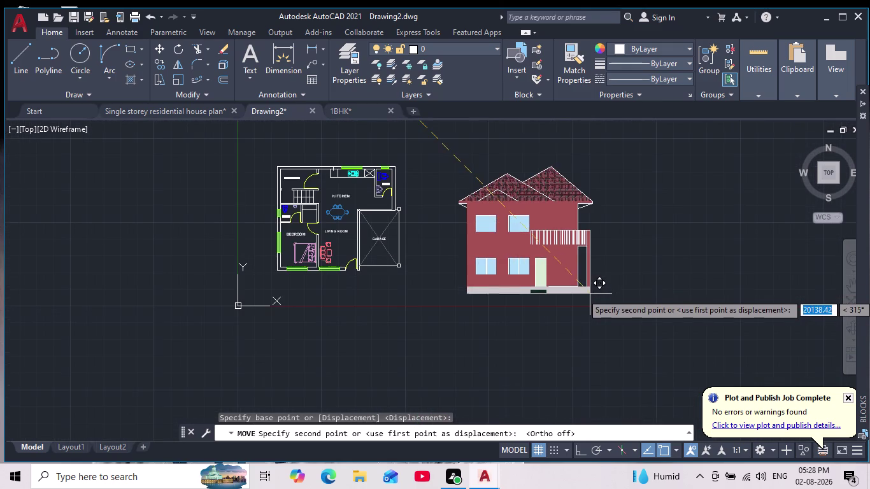
middle_drag(599, 288, 615, 337)
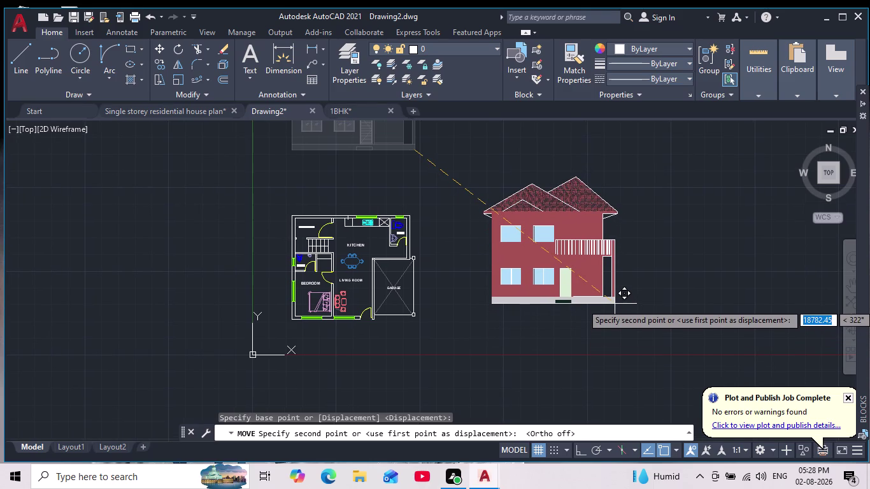
scroll(down, 3)
scroll(up, 3)
middle_drag(590, 297, 619, 323)
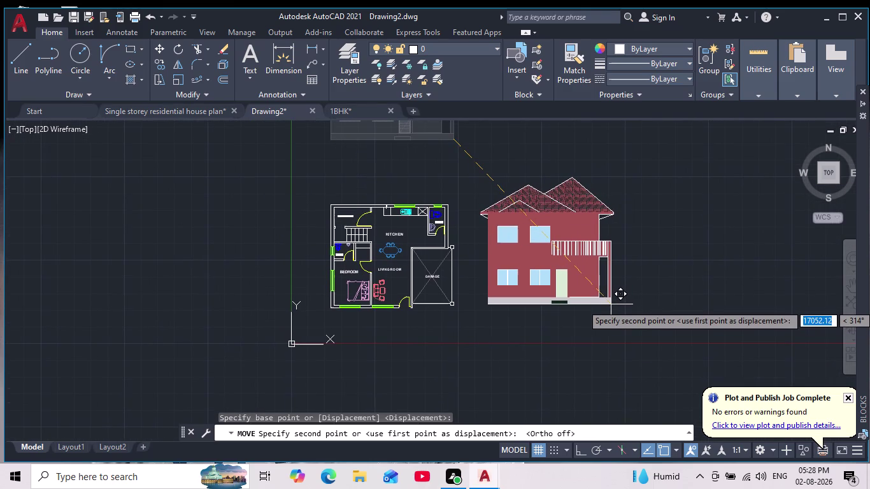
scroll(up, 3)
scroll(down, 3)
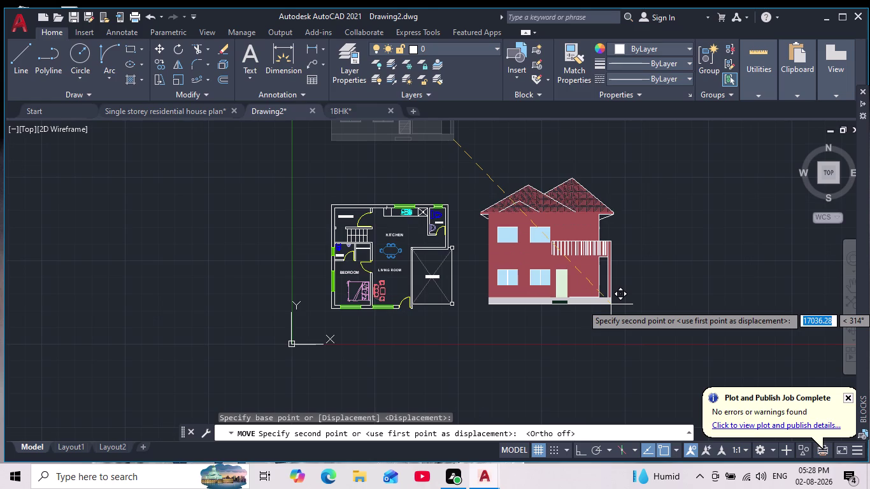
click(611, 304)
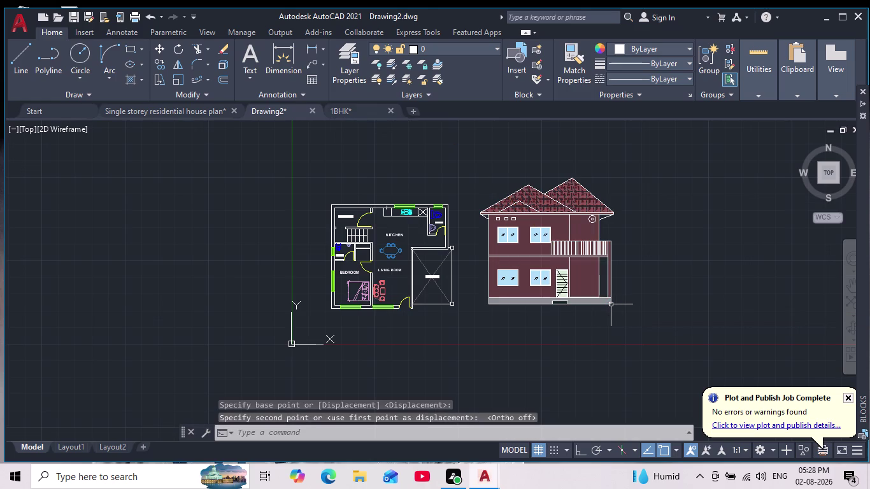
Recentre the view on both drawings and click the coordinate system origin.
scroll(down, 3)
scroll(up, 3)
middle_drag(568, 330, 571, 337)
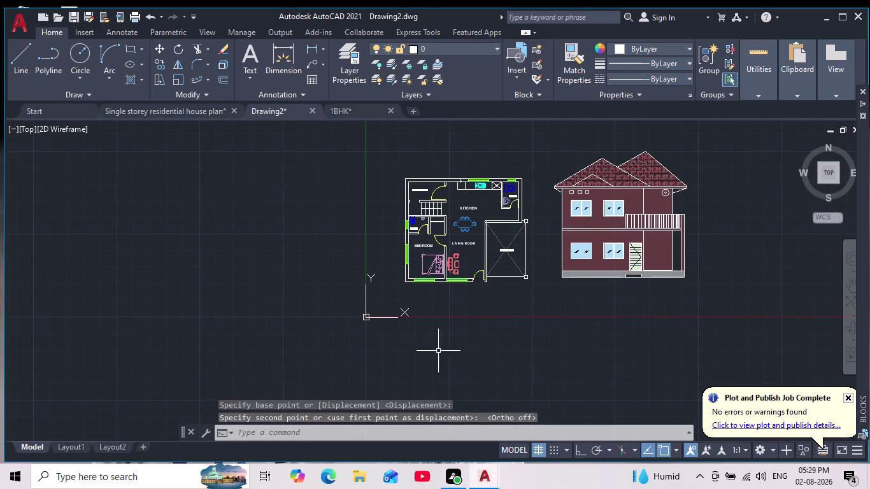
click(365, 320)
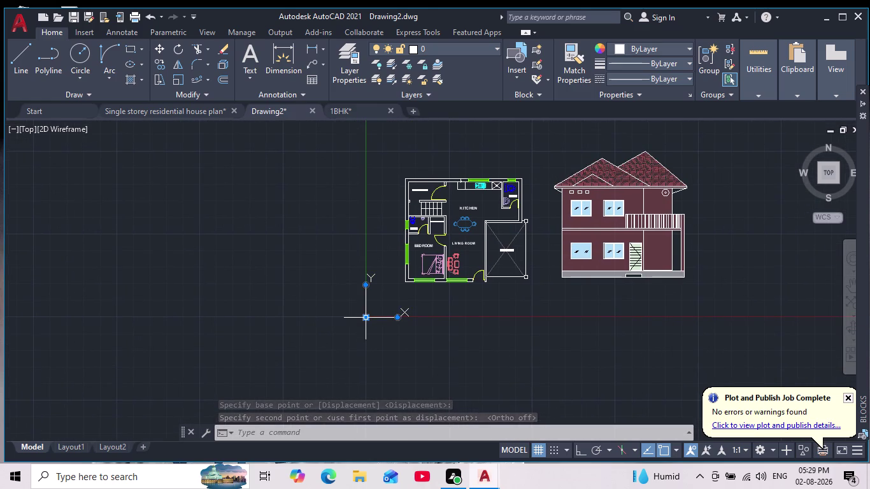
Relocate the coordinate system origin down-left to a new point.
drag(365, 319, 285, 363)
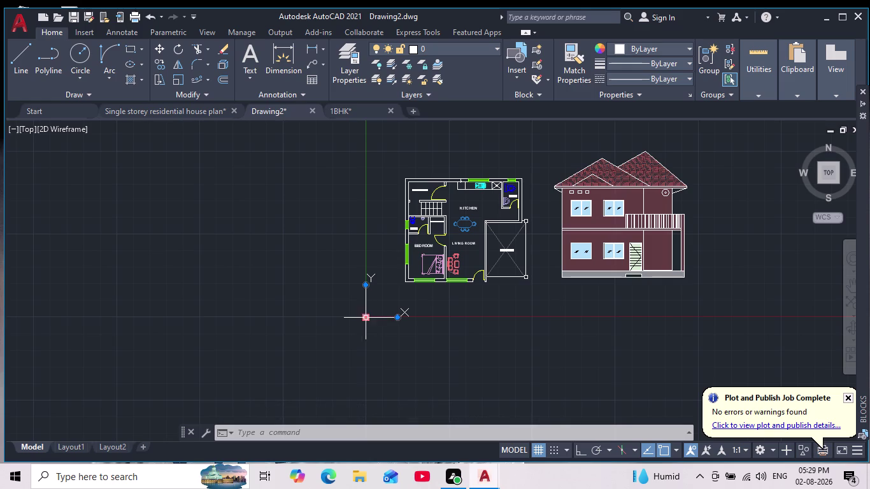
drag(368, 316, 352, 325)
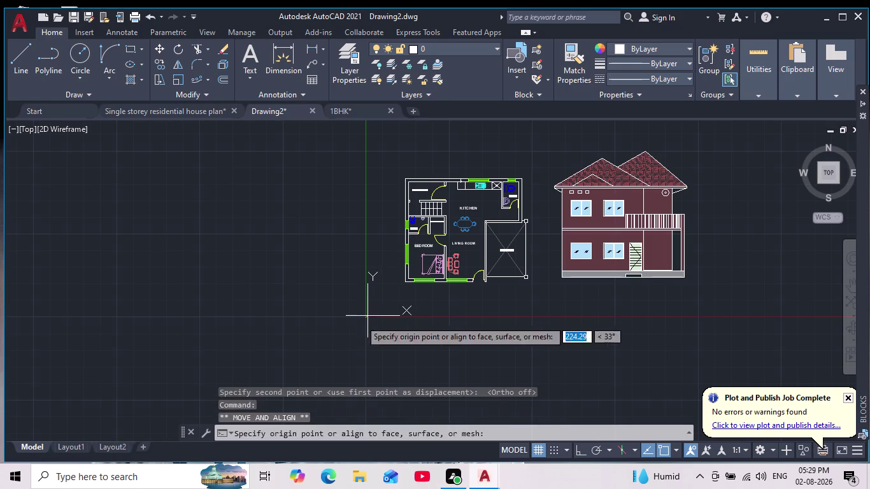
drag(352, 325, 88, 428)
click(87, 427)
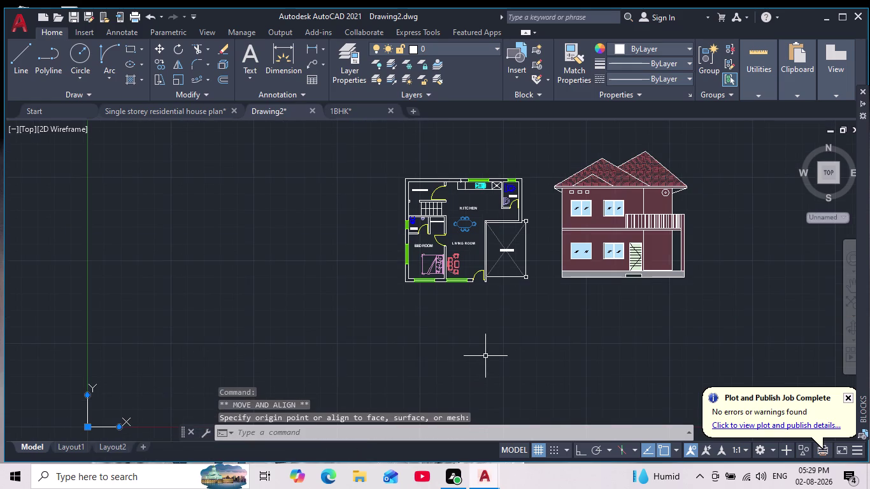
Cancel the pending move, leaving the floor plan and elevation unchanged.
middle_drag(485, 353, 328, 397)
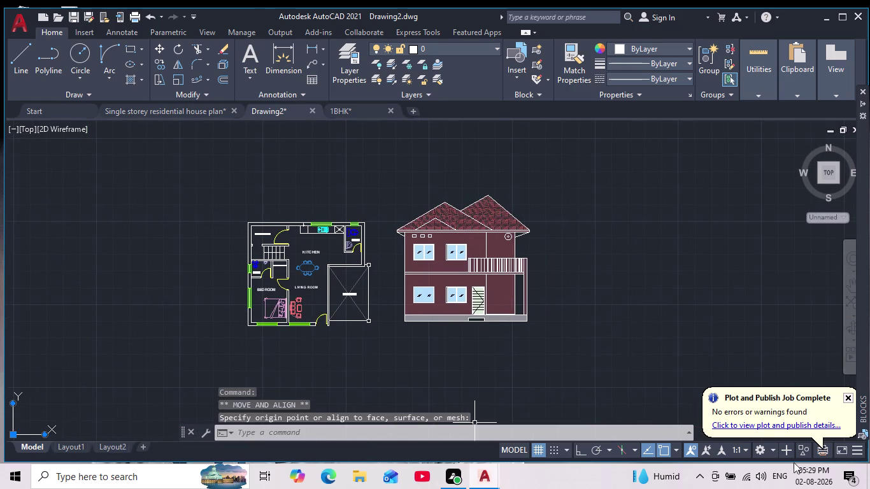
scroll(up, 3)
middle_drag(546, 322, 598, 310)
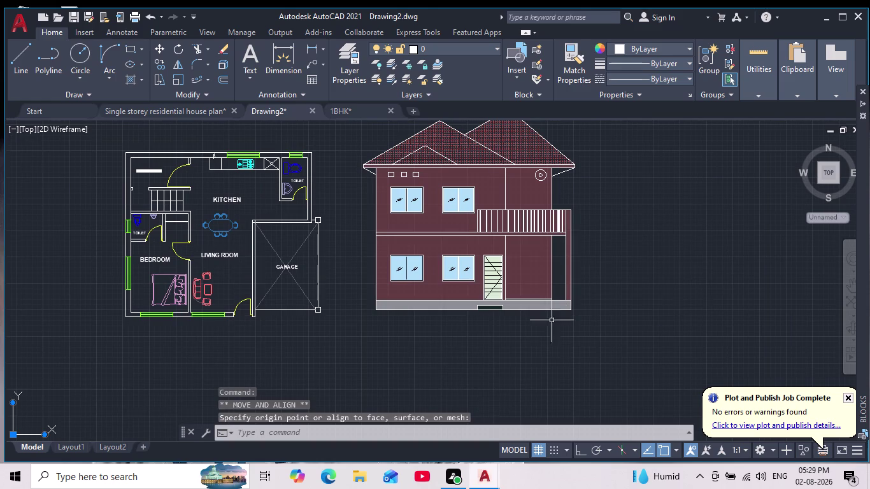
scroll(down, 3)
middle_drag(580, 349, 606, 368)
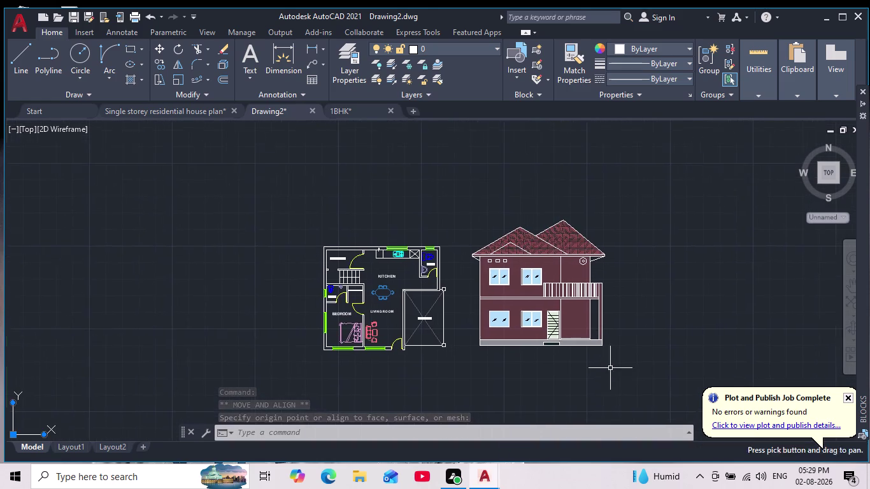
scroll(up, 3)
key(Escape)
key(Escape)
key(Escape)
key(Escape)
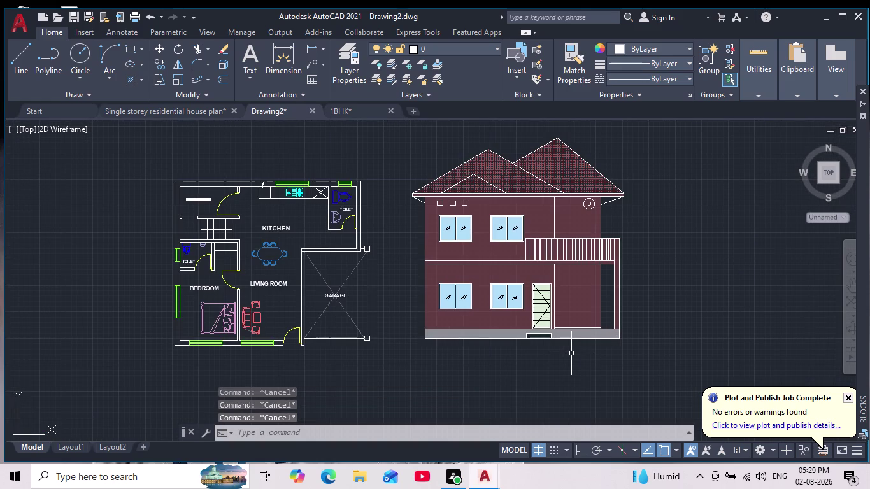
Frame the floor plan and elevation together, then start saving the drawing.
scroll(down, 3)
scroll(up, 3)
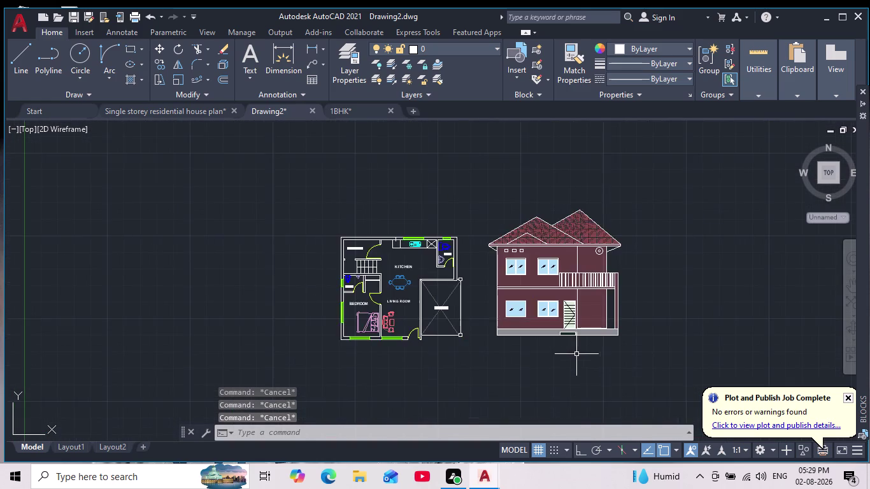
scroll(up, 3)
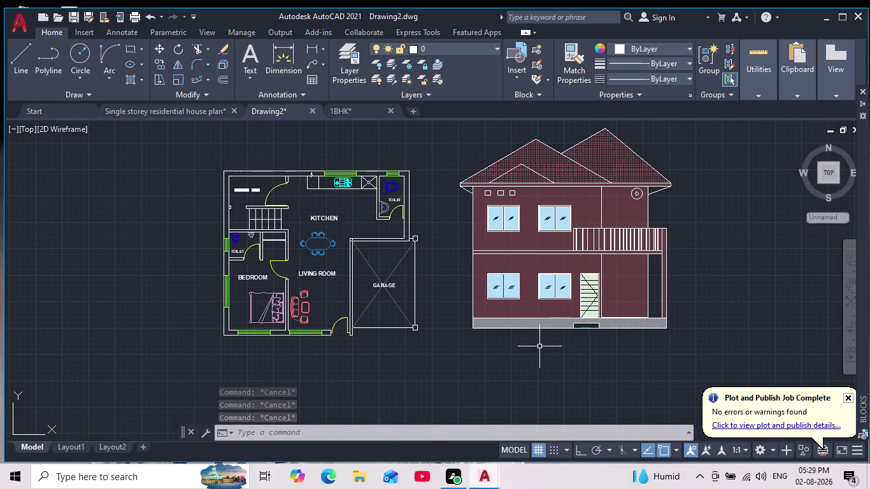
scroll(down, 3)
scroll(up, 3)
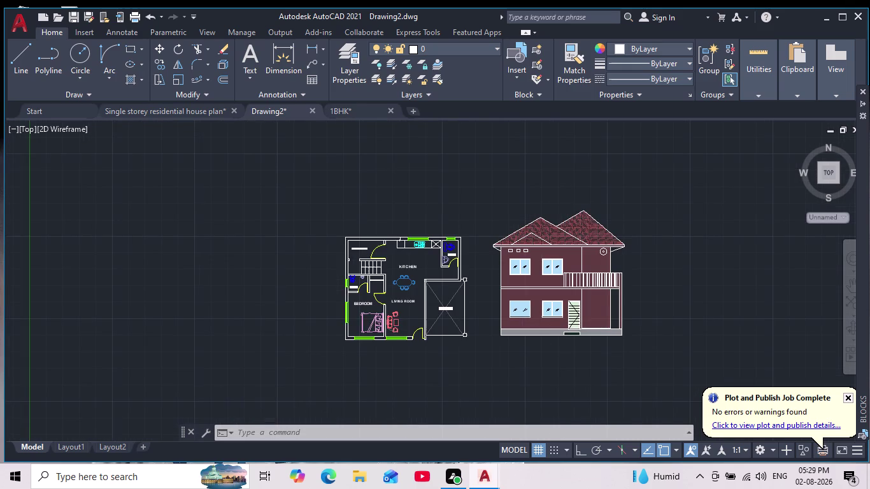
scroll(down, 3)
scroll(up, 3)
scroll(down, 3)
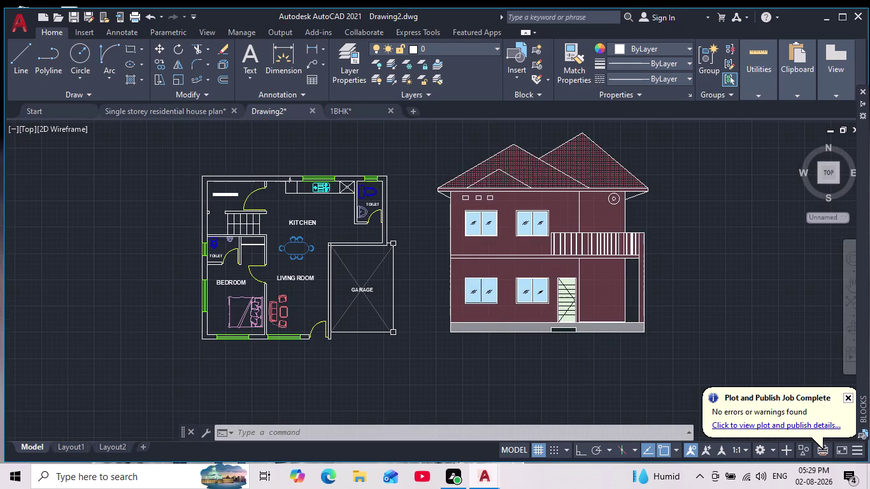
scroll(up, 3)
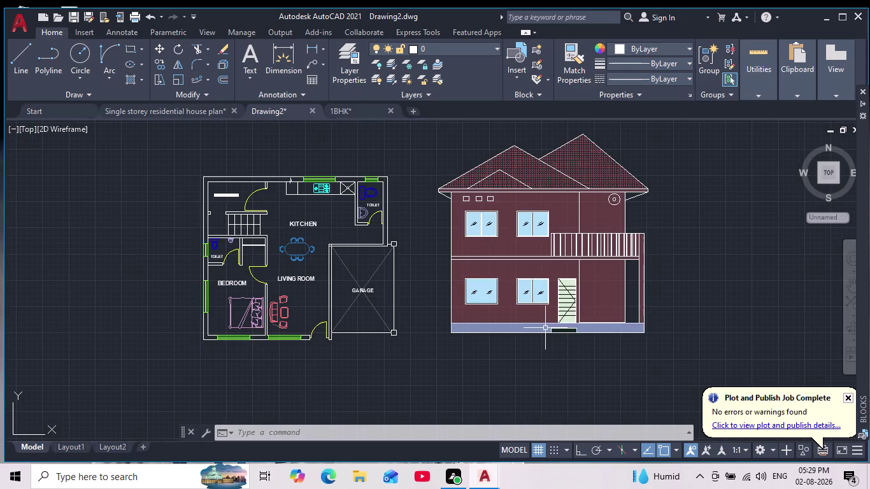
key(ctrl+s)
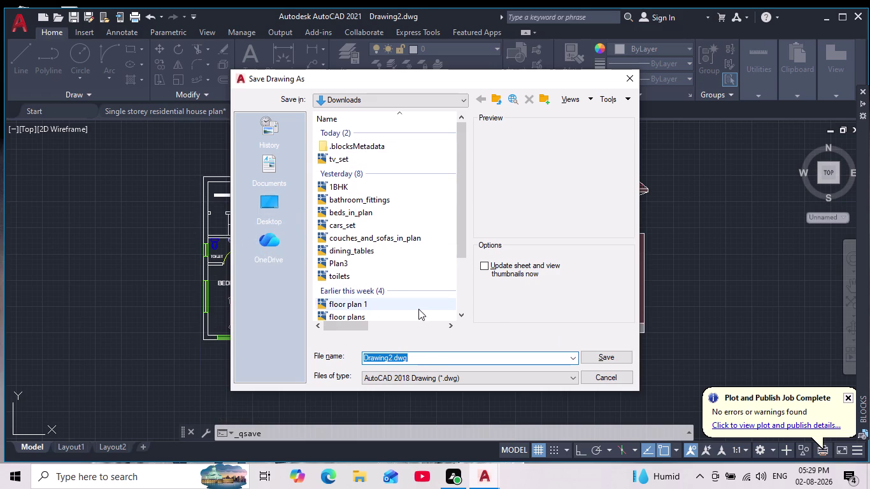
scroll(down, 3)
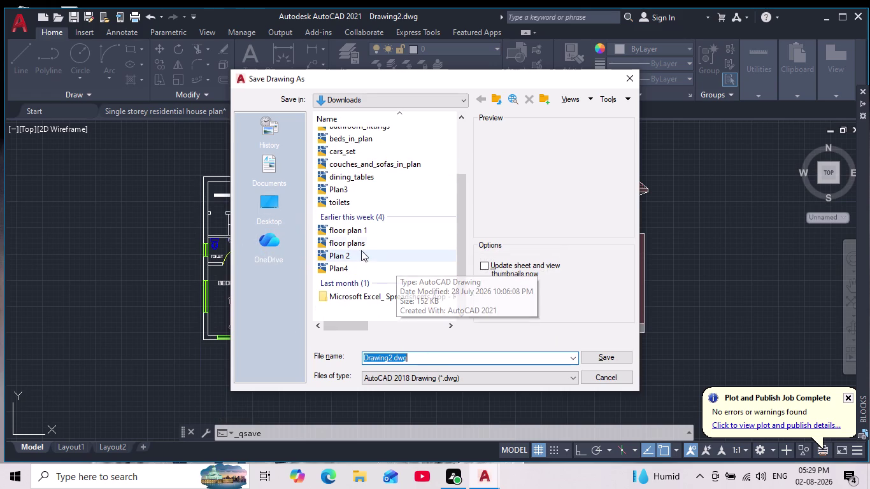
scroll(up, 3)
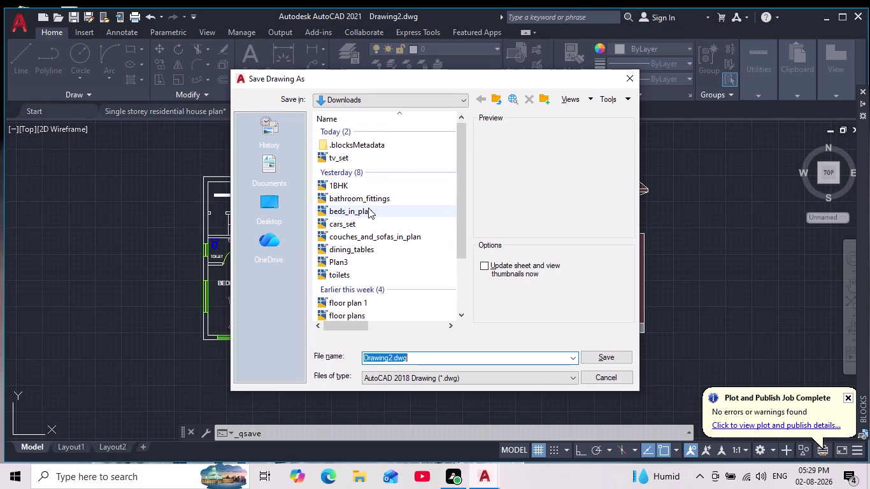
scroll(down, 3)
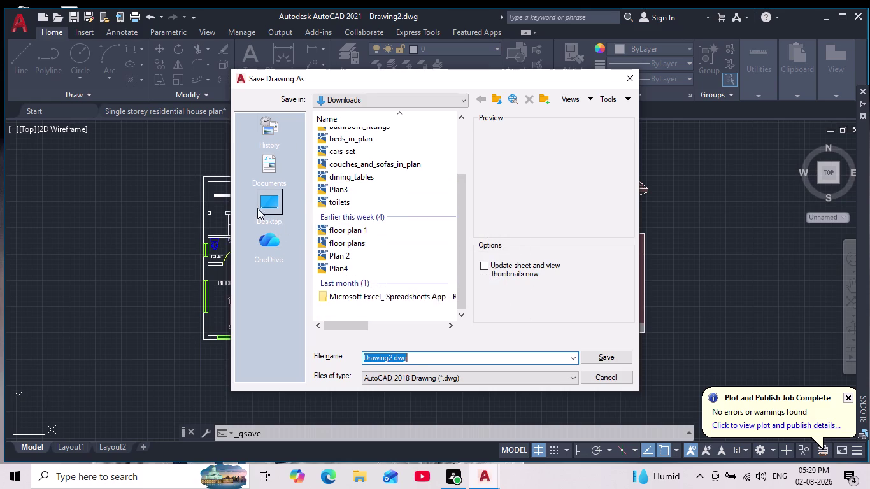
click(268, 210)
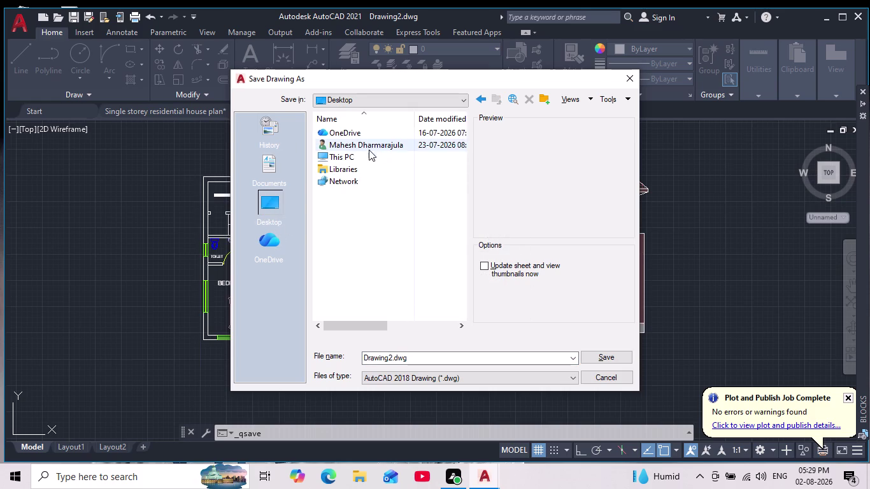
double_click(354, 160)
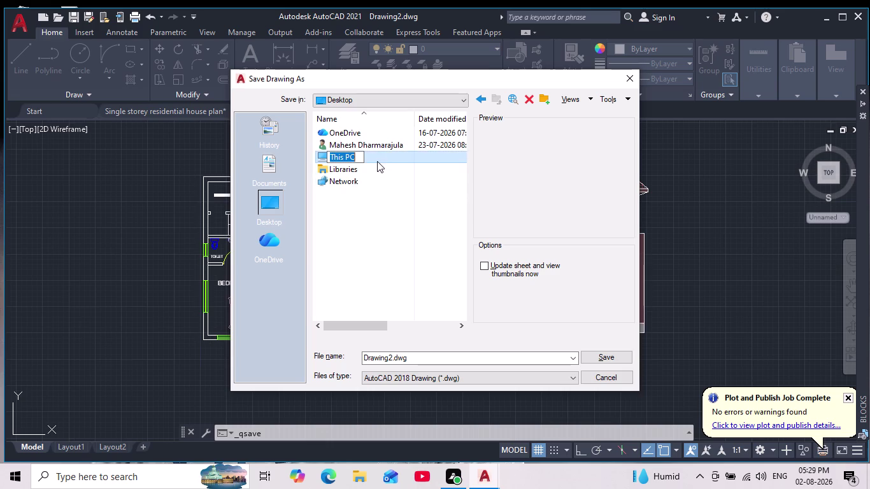
click(377, 162)
double_click(371, 157)
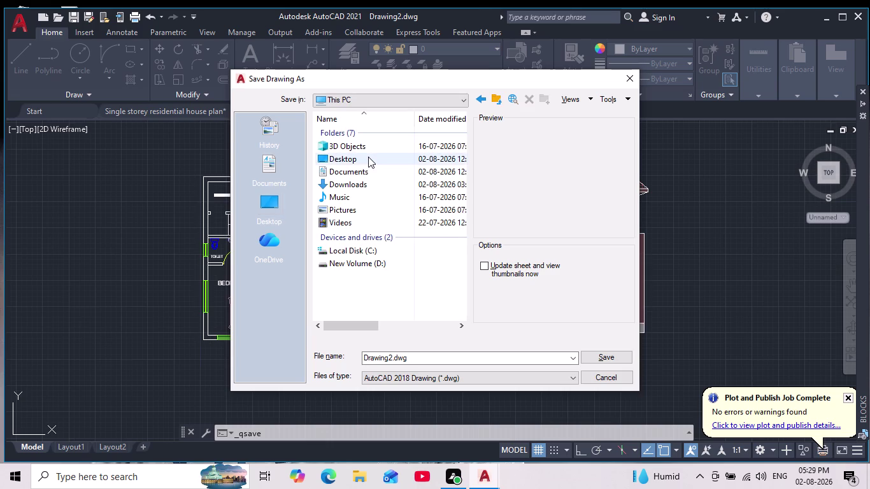
double_click(370, 261)
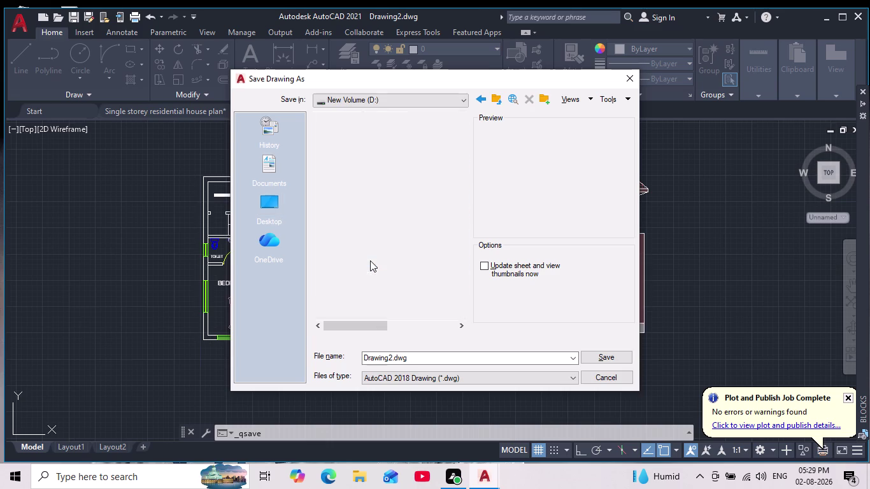
click(271, 208)
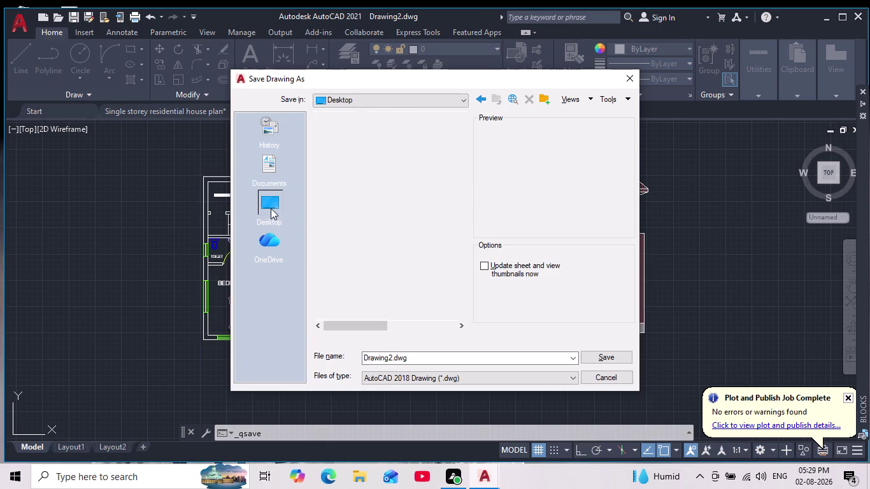
double_click(365, 145)
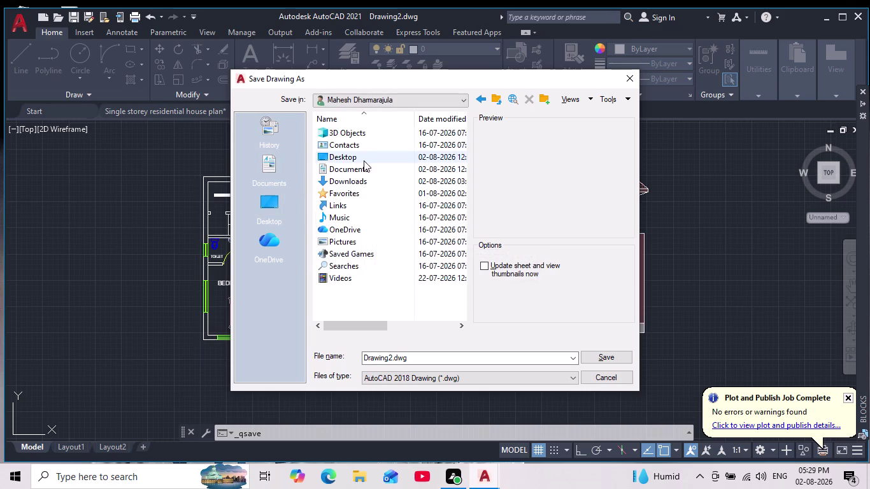
double_click(361, 186)
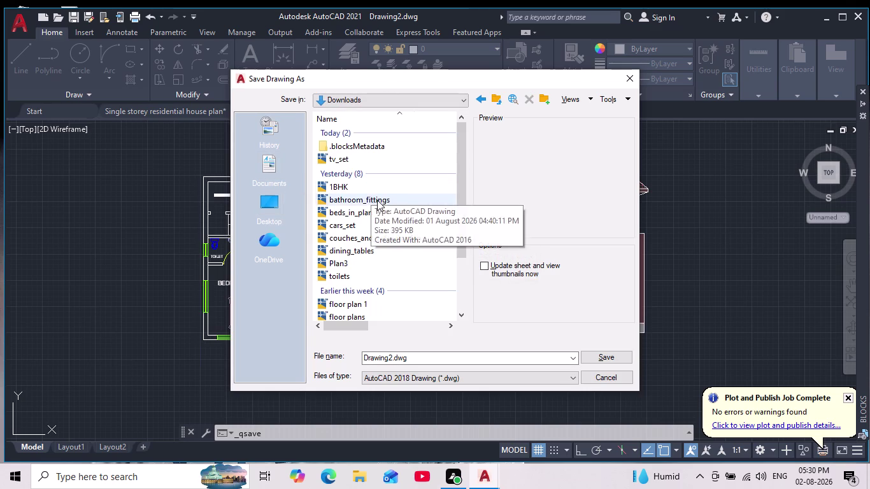
scroll(down, 3)
scroll(up, 3)
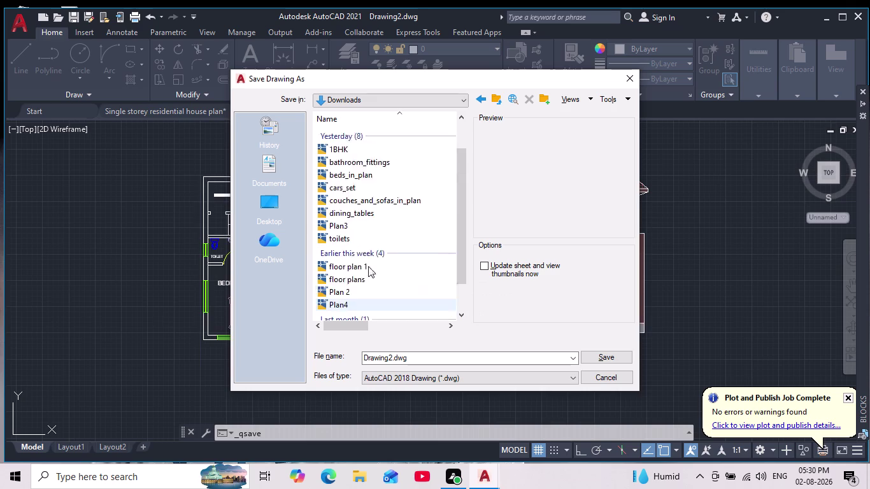
scroll(up, 3)
scroll(up, 3)
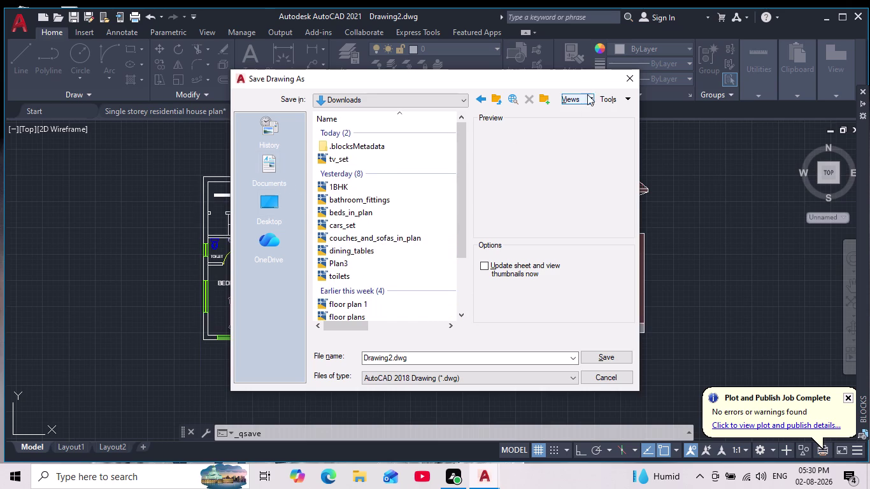
click(628, 78)
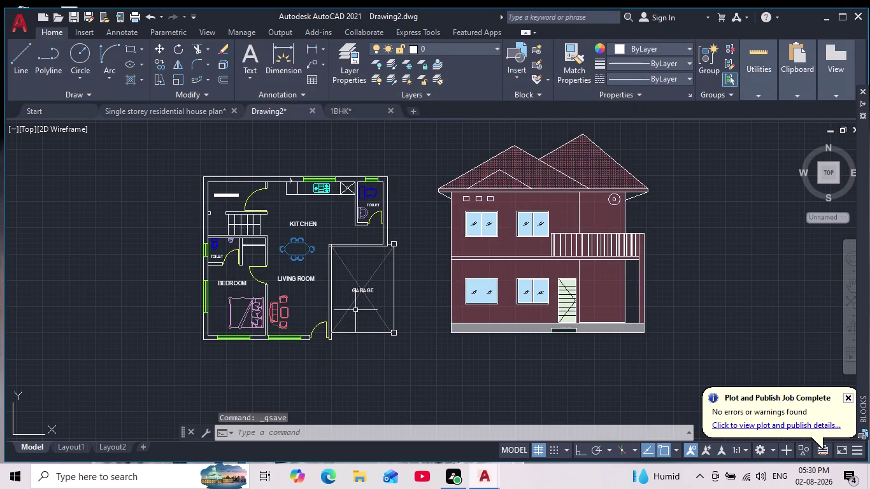
key(ctrl+s)
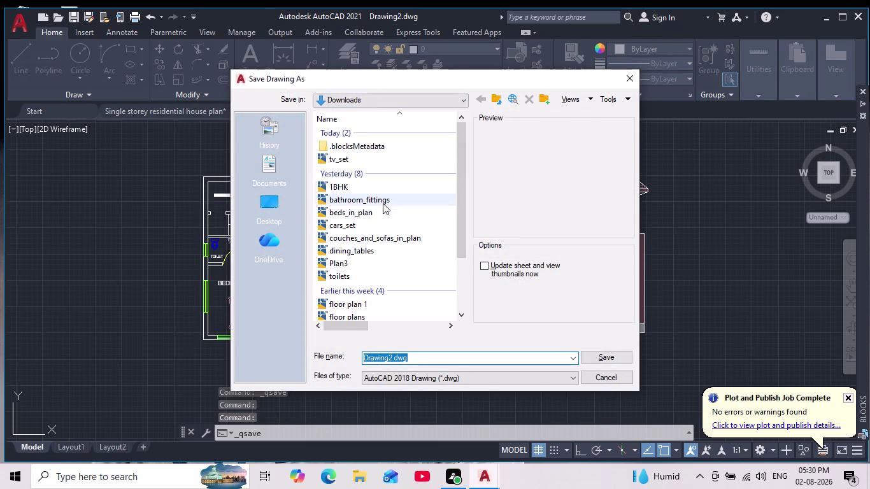
scroll(down, 3)
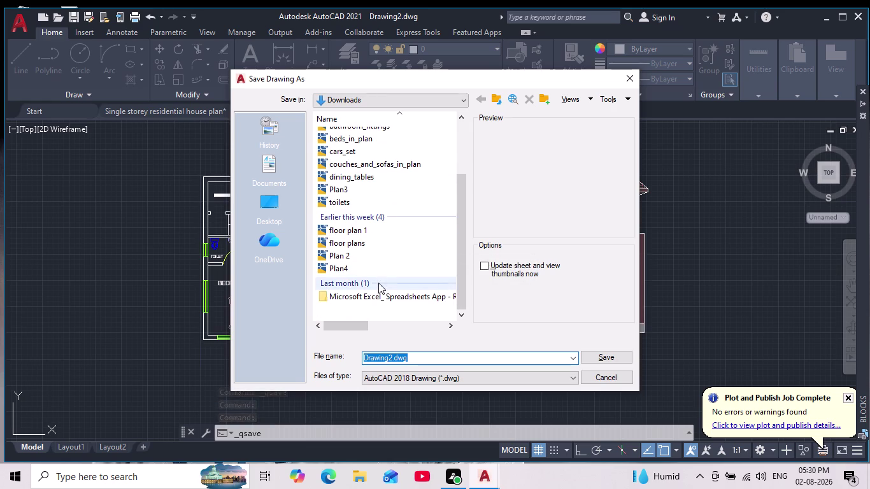
scroll(up, 3)
scroll(up, 3)
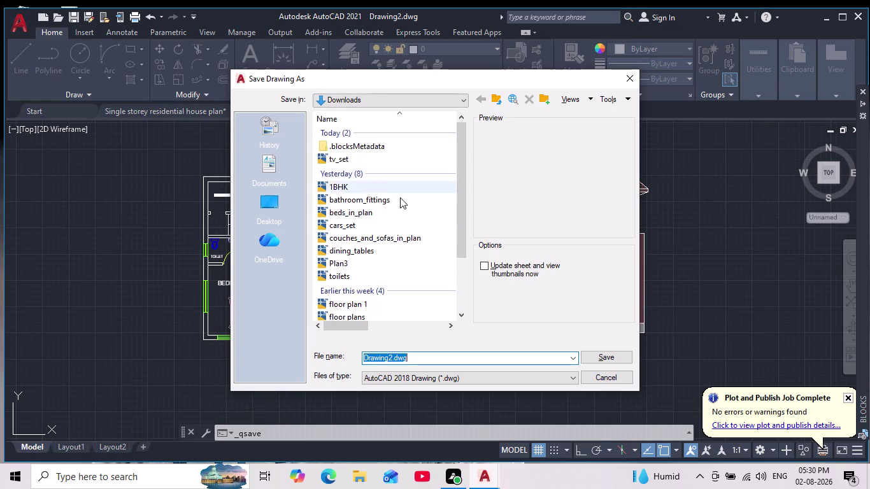
scroll(down, 3)
scroll(up, 3)
scroll(down, 3)
scroll(down, 3)
scroll(up, 3)
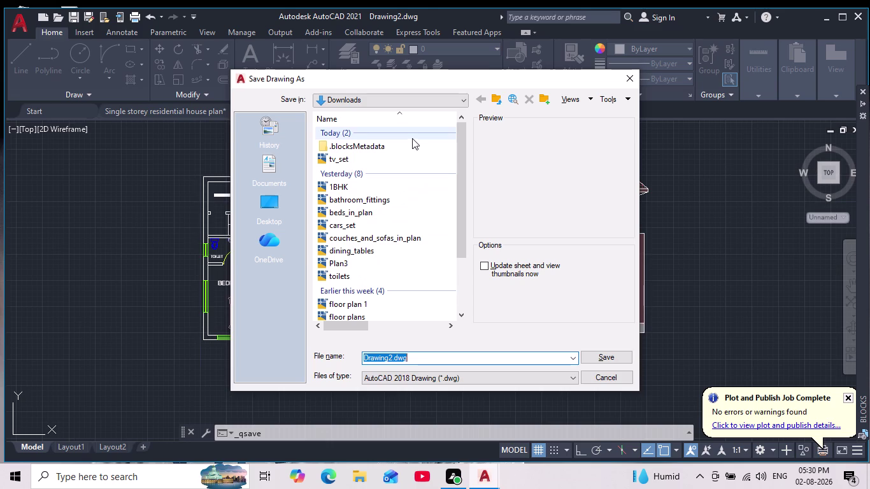
click(266, 200)
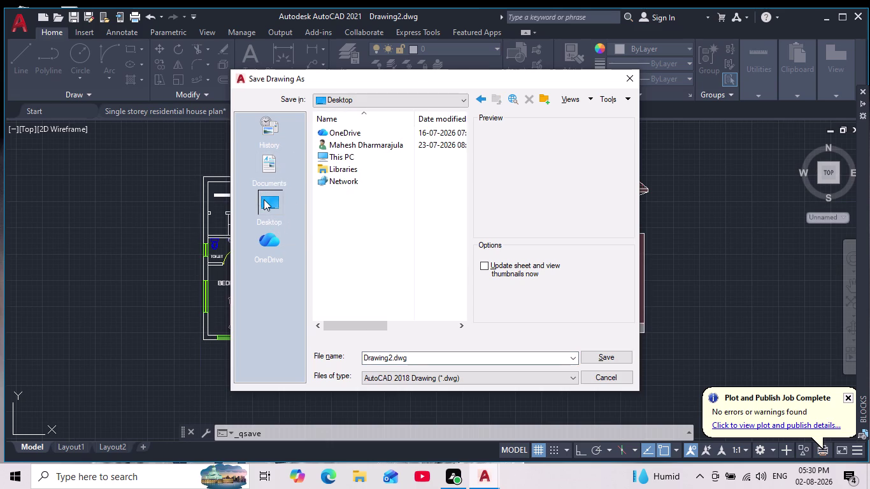
double_click(357, 156)
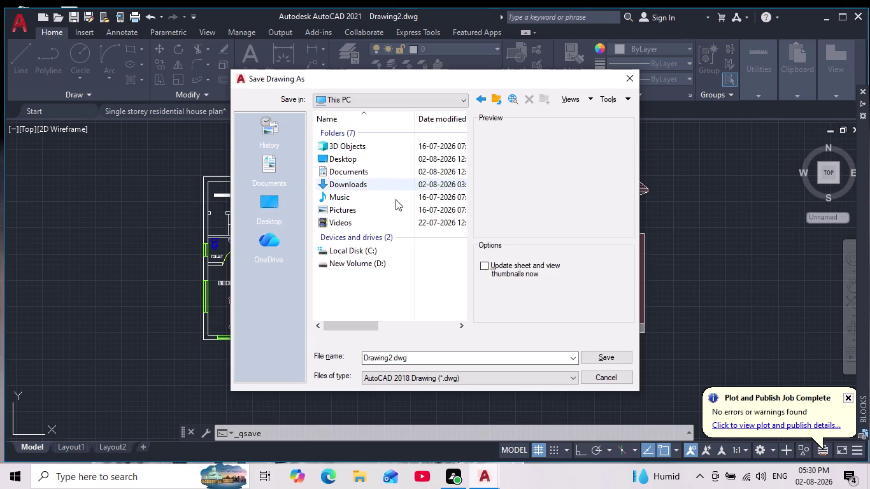
double_click(392, 248)
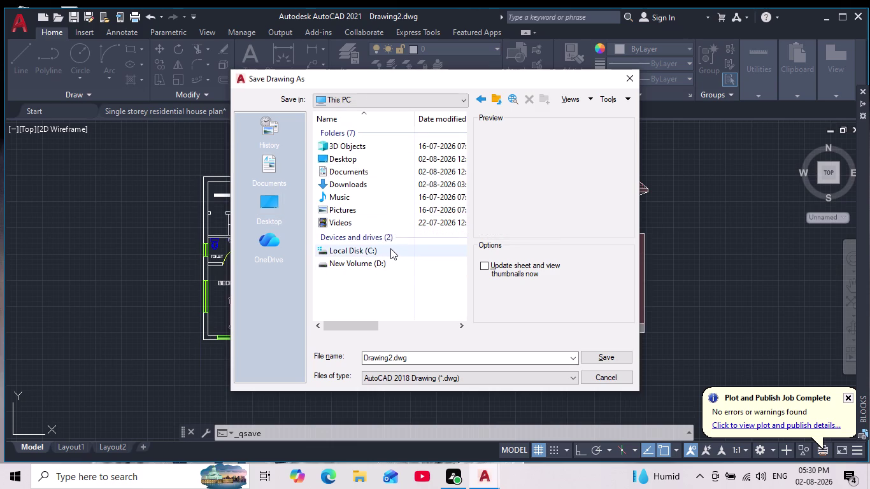
triple_click(393, 253)
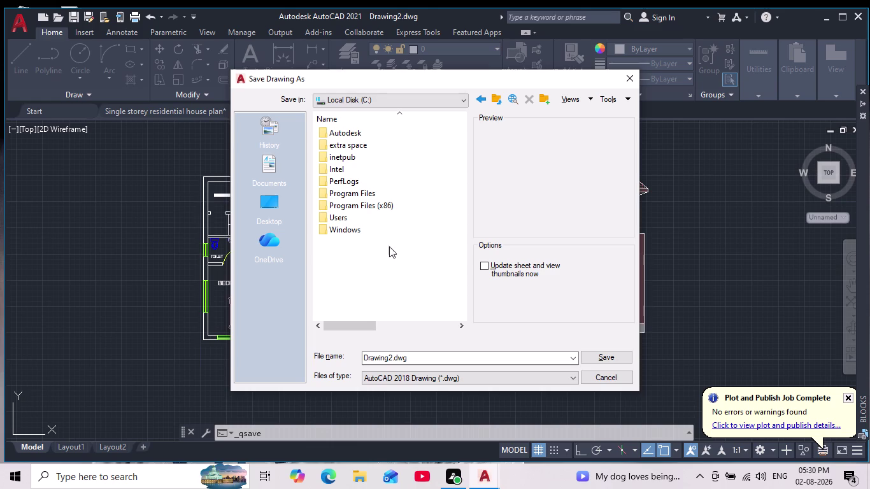
click(263, 205)
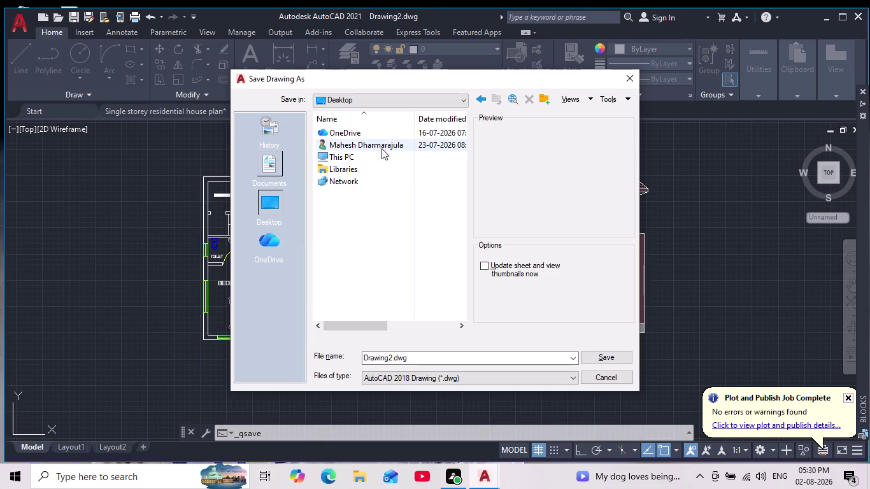
double_click(386, 158)
double_click(362, 184)
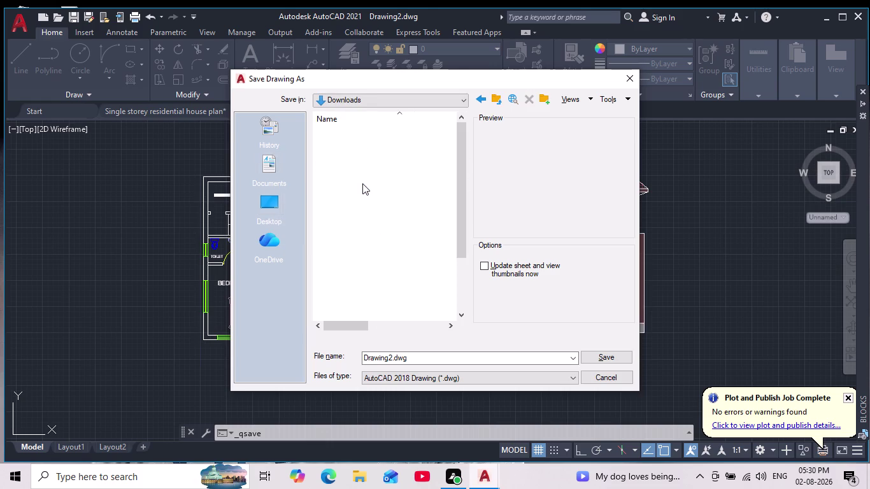
scroll(down, 3)
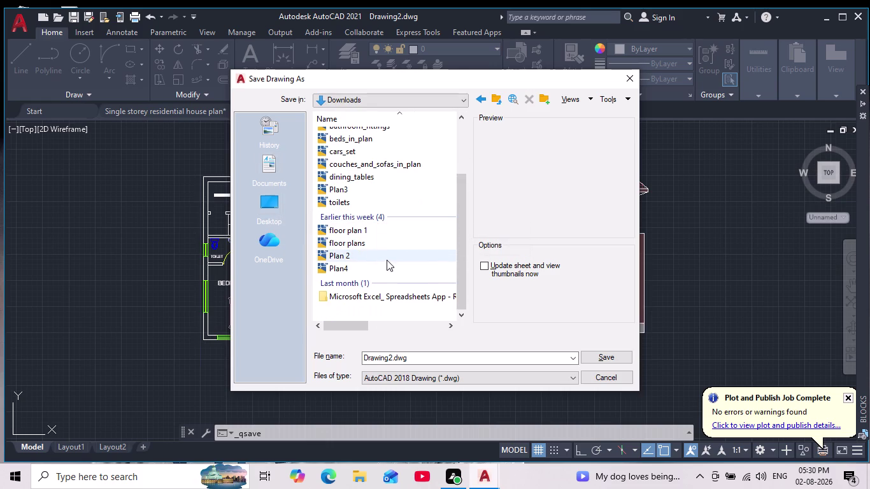
scroll(up, 3)
scroll(up, 3)
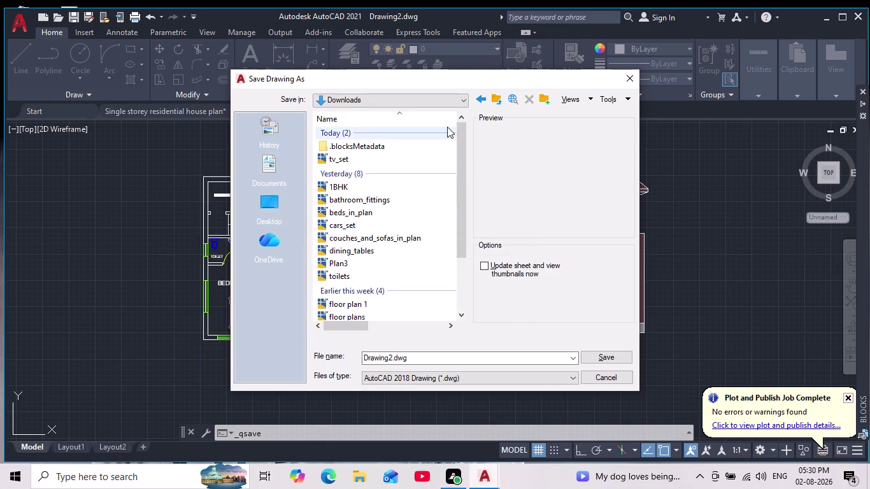
click(449, 95)
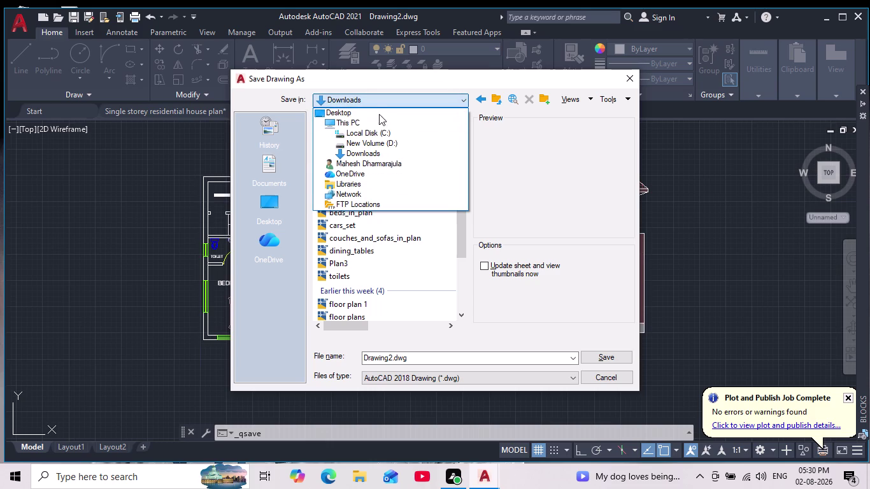
click(629, 79)
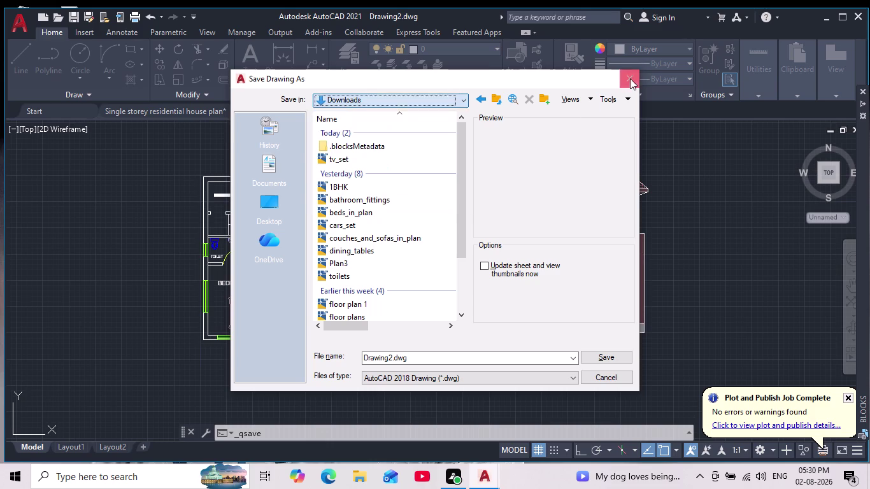
click(625, 74)
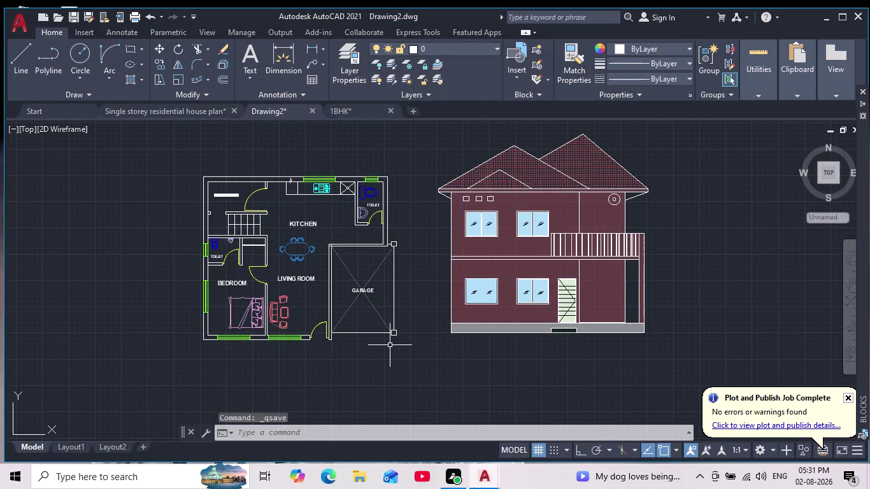
key(ctrl+s)
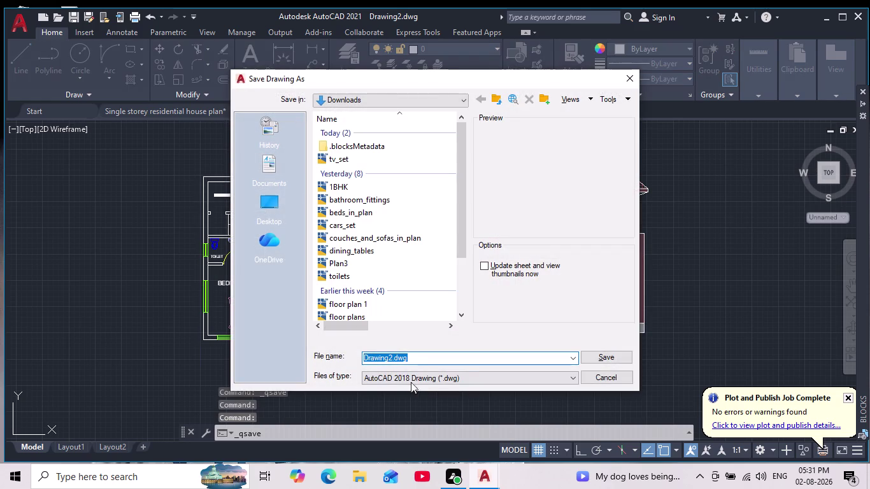
scroll(down, 3)
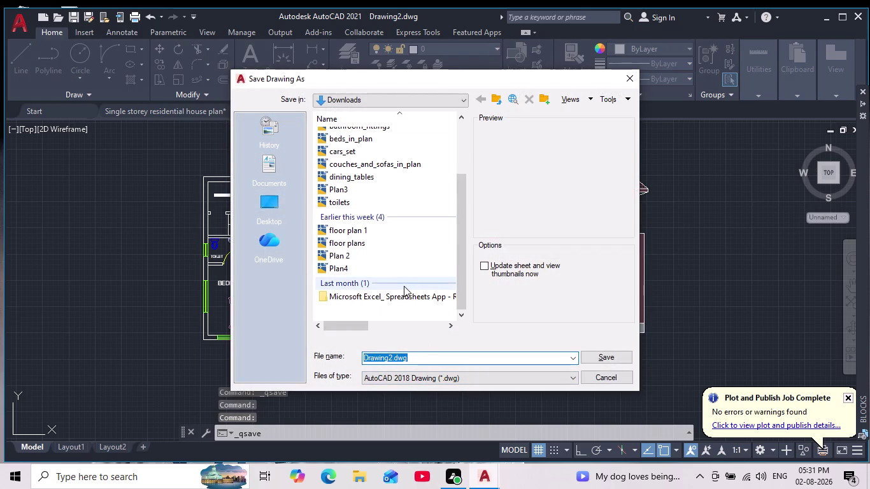
scroll(down, 3)
scroll(up, 3)
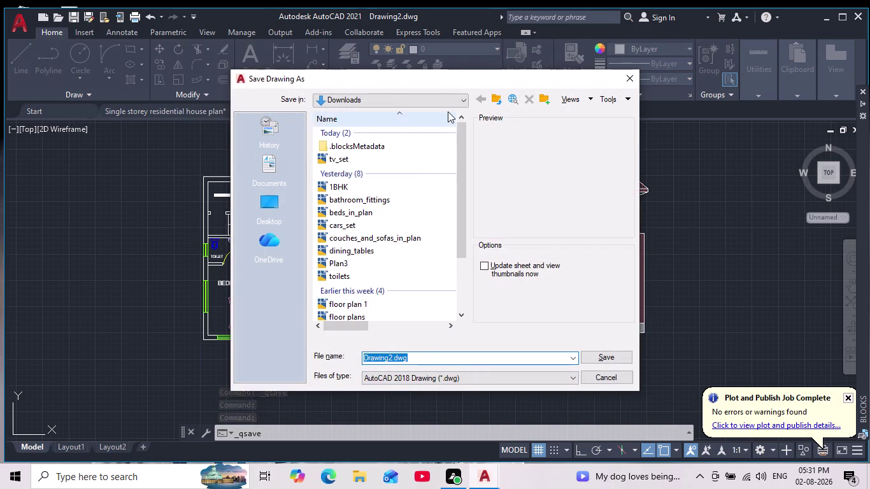
click(460, 99)
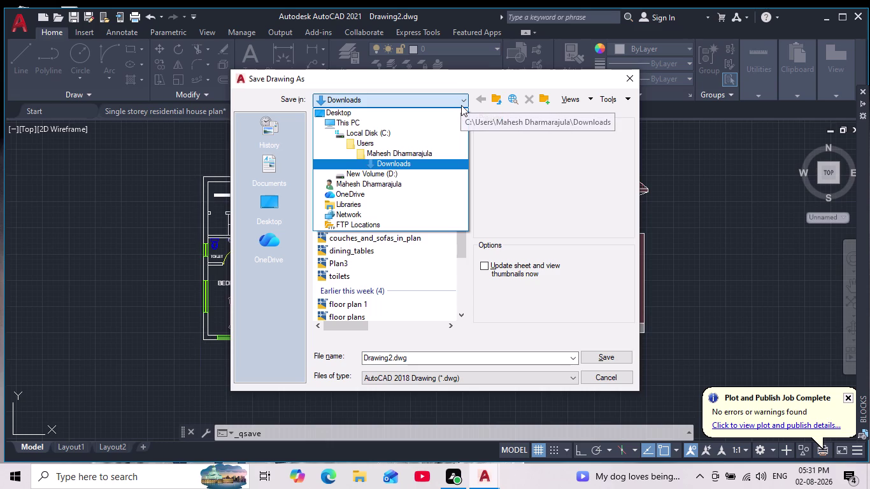
click(463, 99)
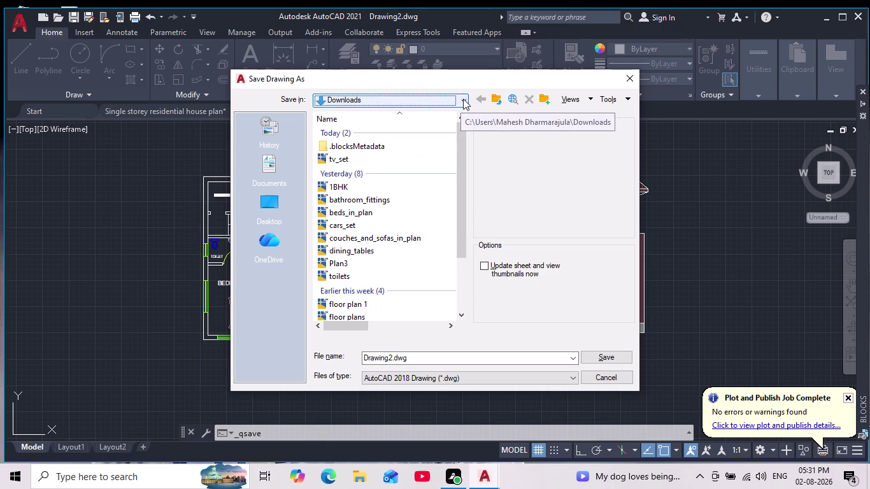
click(463, 98)
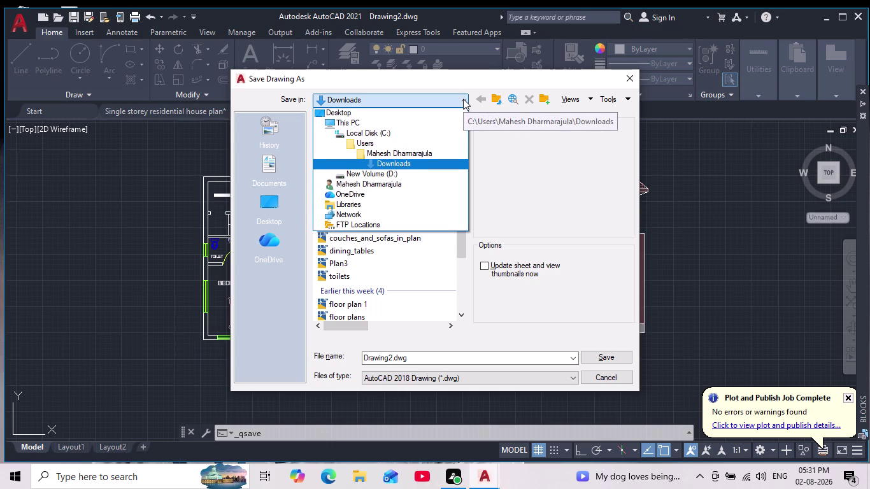
click(462, 99)
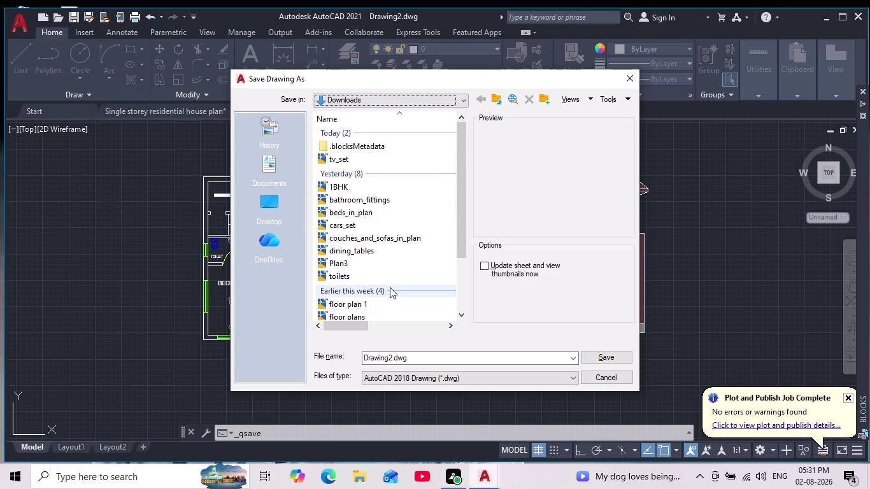
scroll(down, 3)
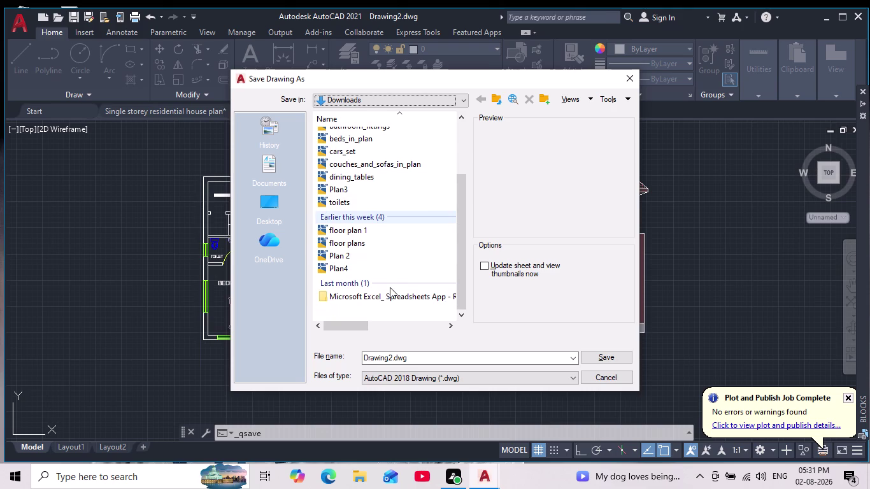
scroll(up, 3)
scroll(up, 3)
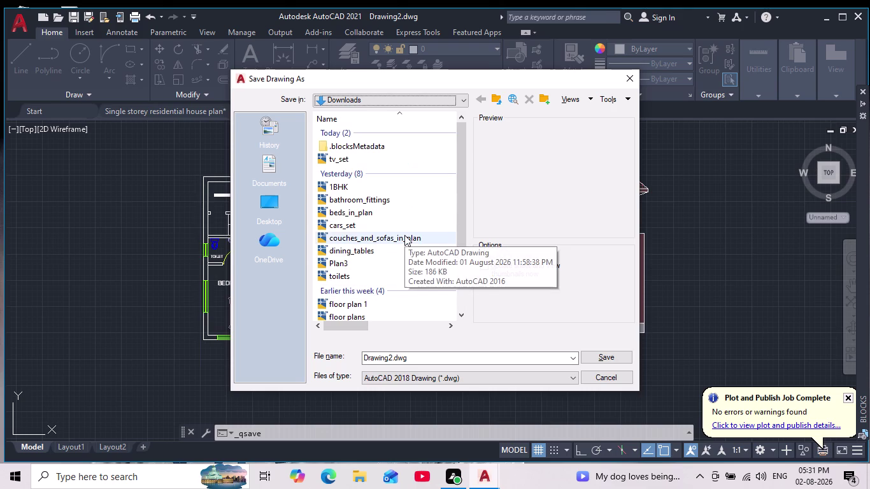
click(416, 358)
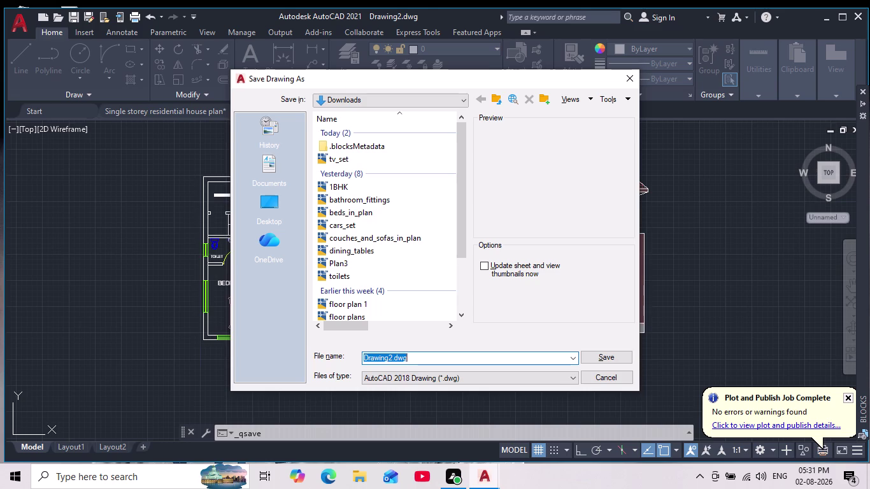
key(BackSpace)
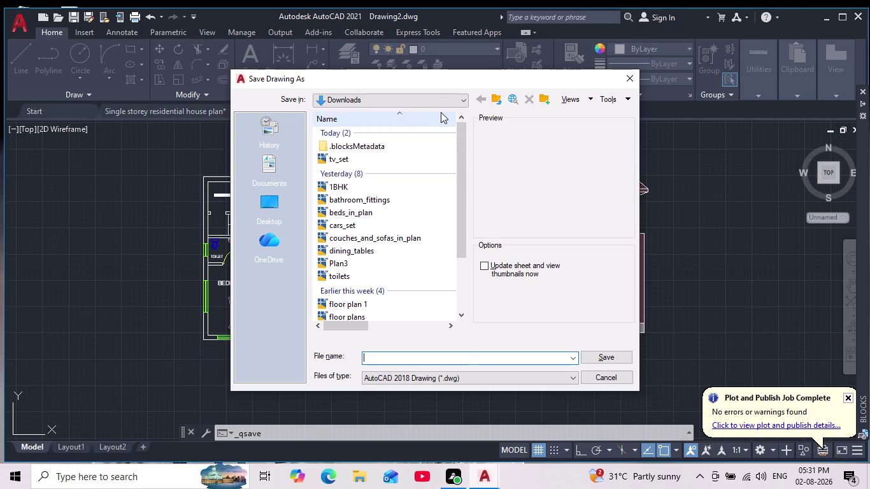
Move the Save Drawing As dialog left to uncover the floor plan and house elevation.
middle_drag(440, 80, 410, 99)
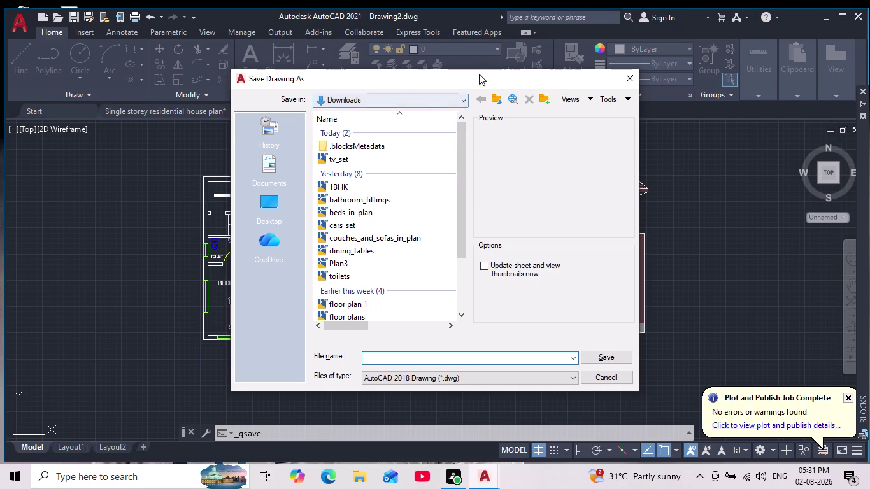
drag(470, 72, 436, 96)
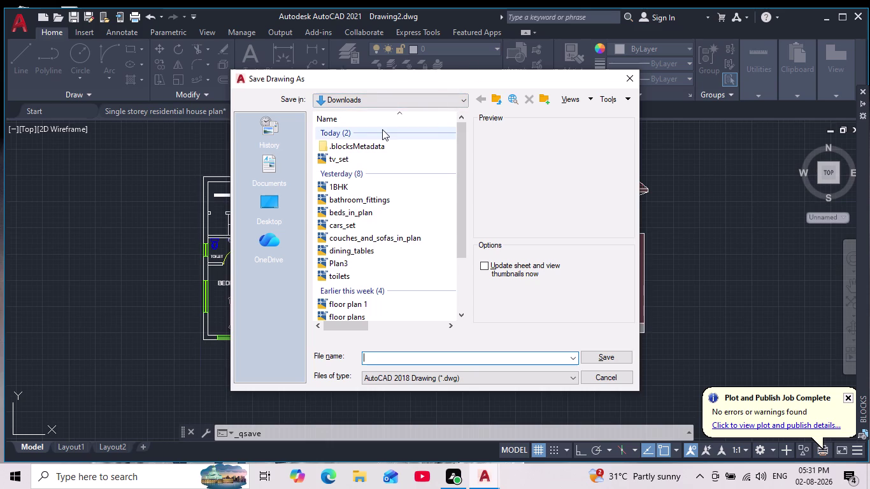
drag(400, 72, 529, 118)
drag(609, 74, 305, 114)
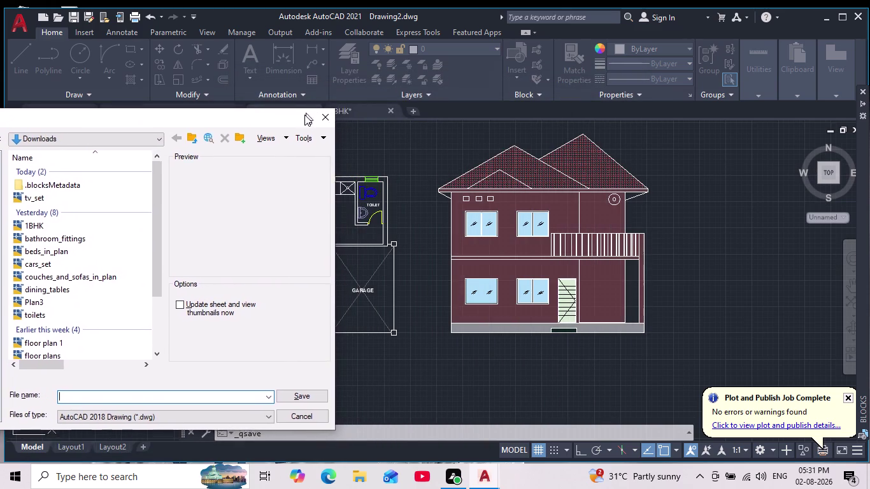
drag(305, 114, 328, 55)
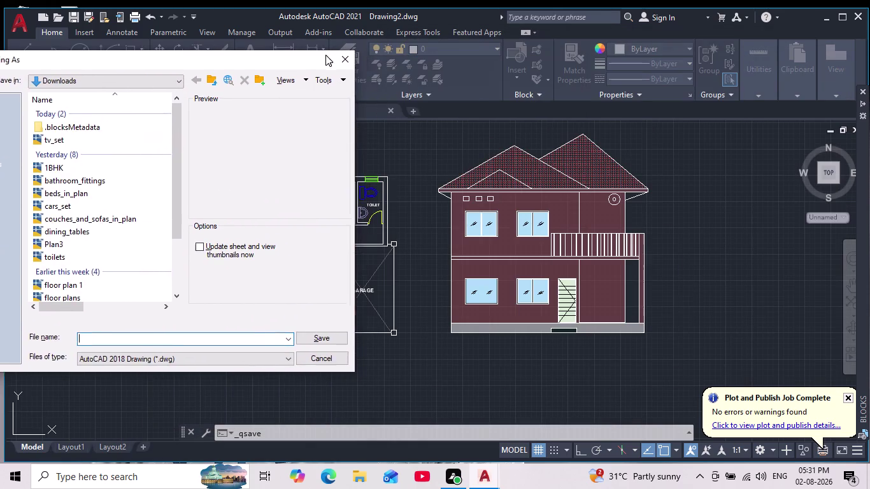
drag(328, 55, 180, 57)
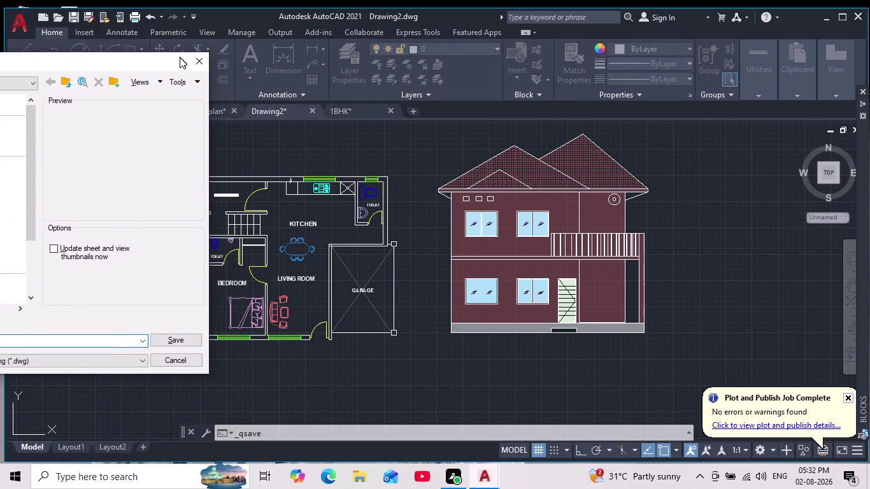
drag(179, 56, 233, 80)
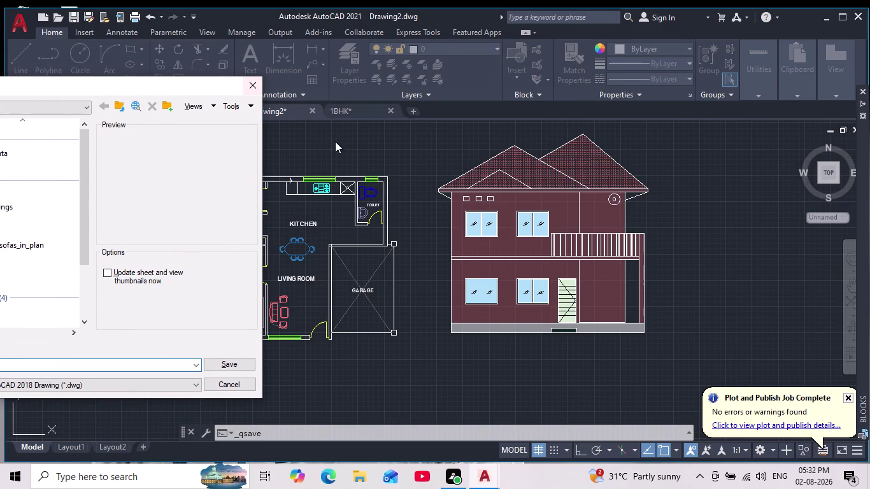